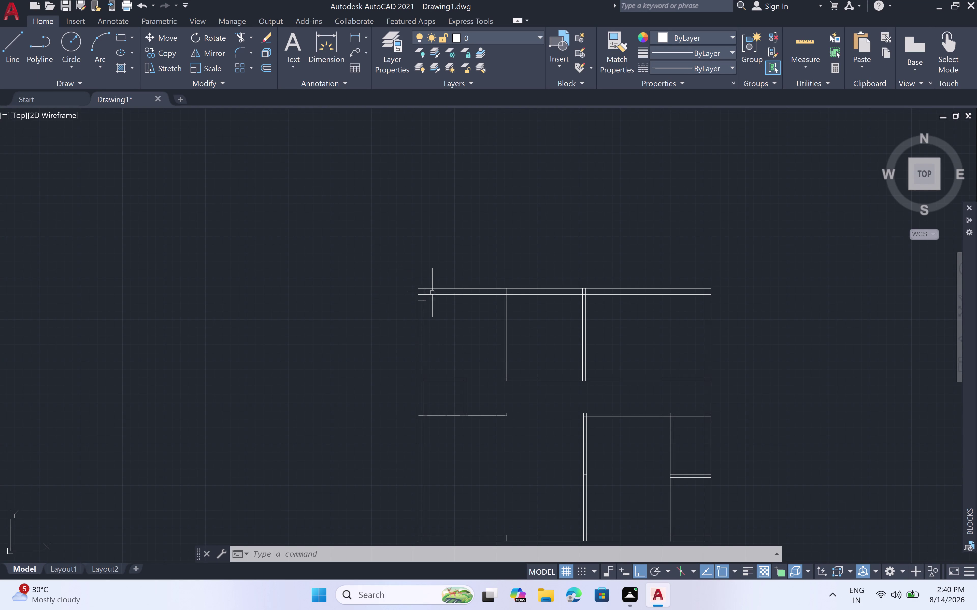
Undo the previous view change and the stray line.
scroll(up, 3)
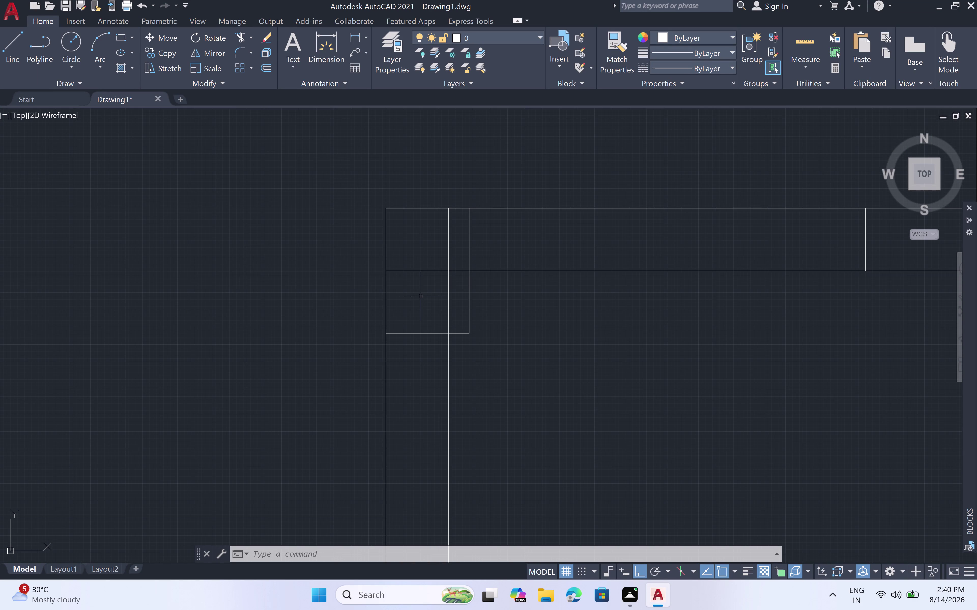
scroll(up, 3)
scroll(down, 3)
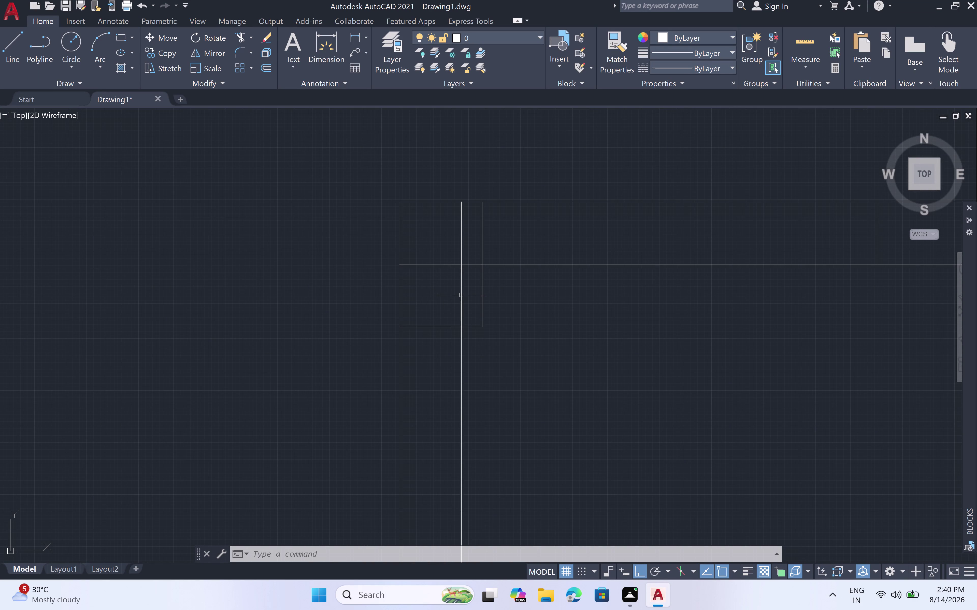
key(ctrl+z)
key(ctrl+z)
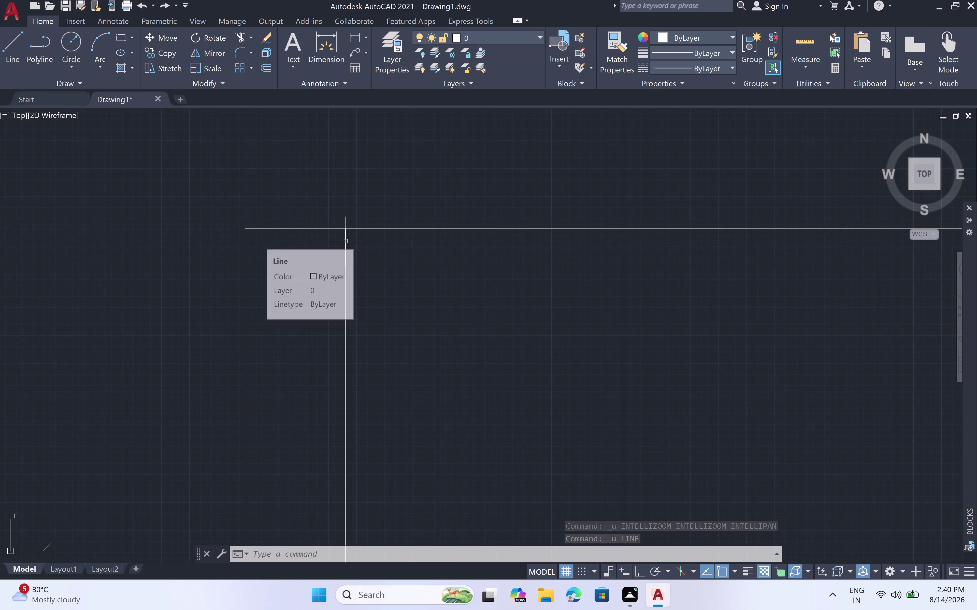
Draw a 12" line down from the top wall, closing the column square at the outer wall.
key(l)
key(space)
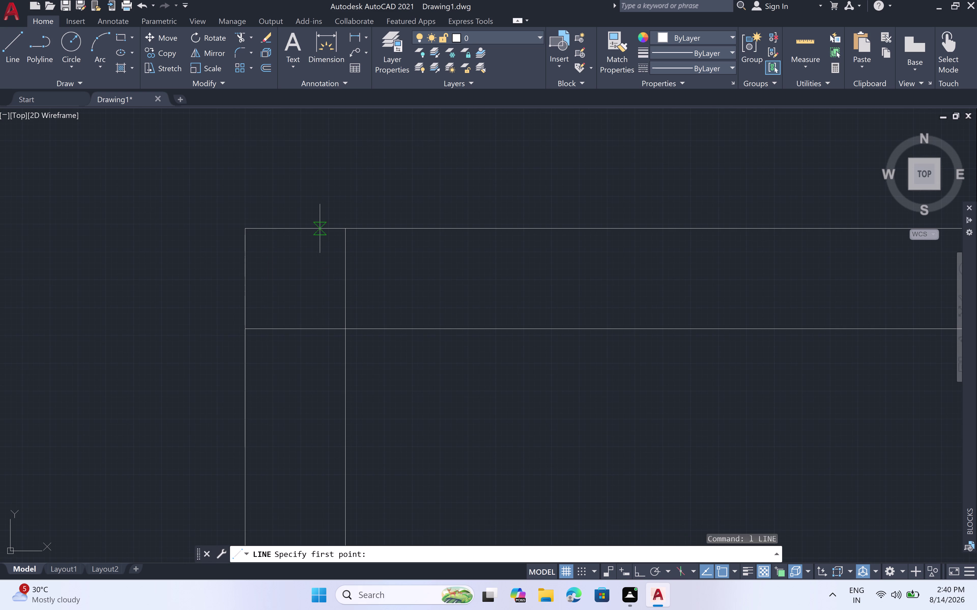
click(348, 229)
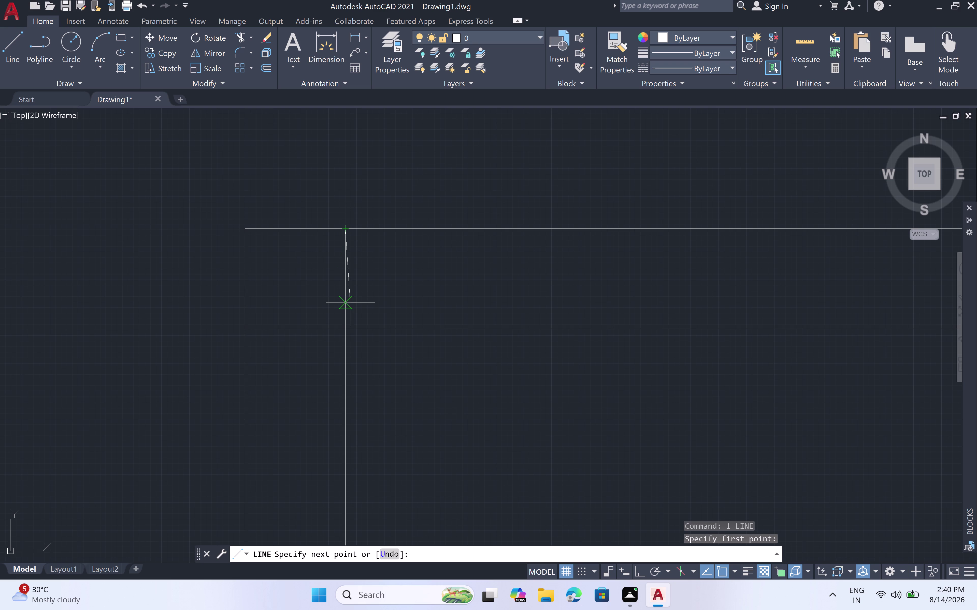
key(1)
key(2)
key(shift+quotedbl)
key(space)
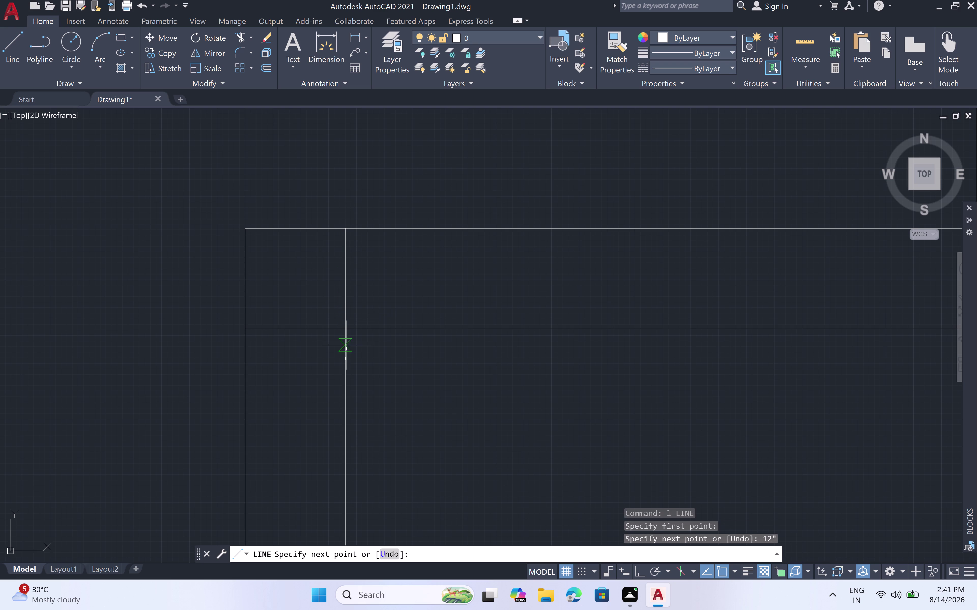
click(246, 363)
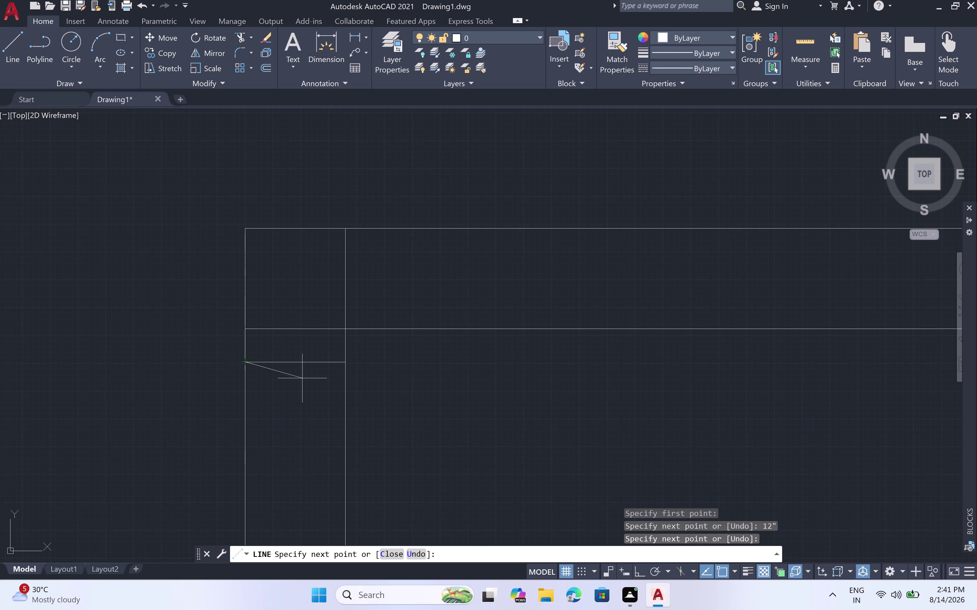
key(F8)
key(Escape)
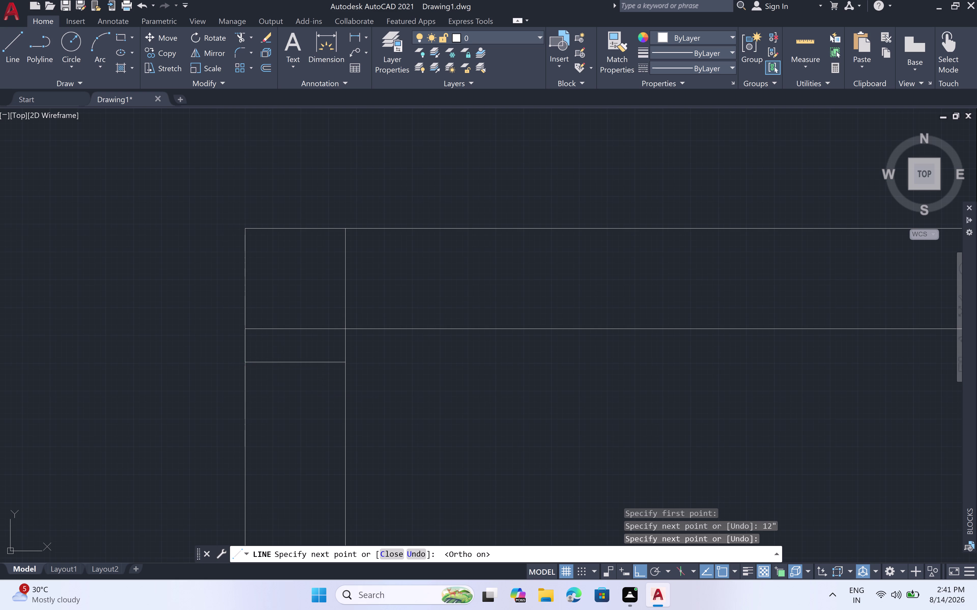
Try trimming leftover line pieces with TR, then cancel the trim.
text(tr)
key(space)
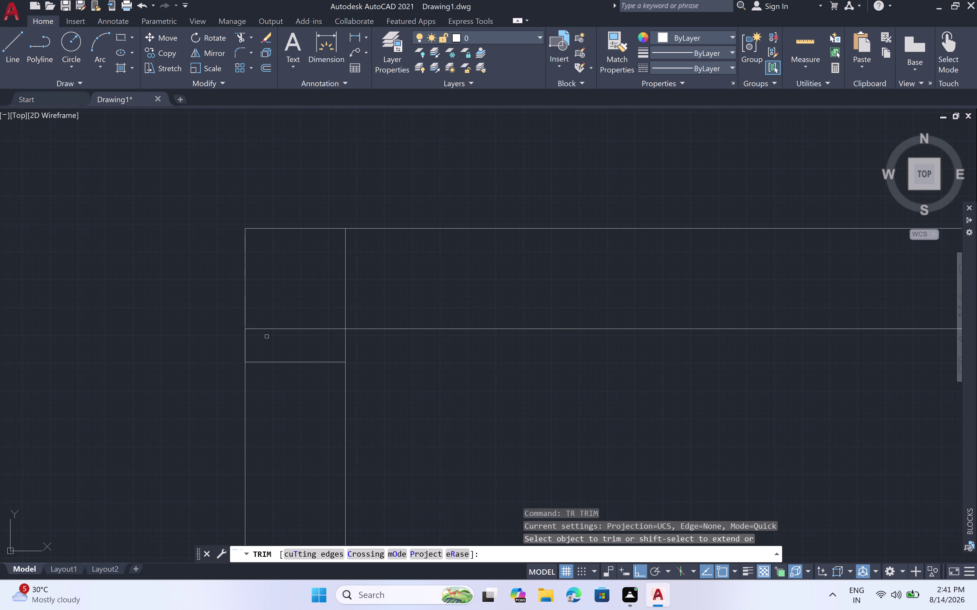
click(272, 330)
scroll(down, 3)
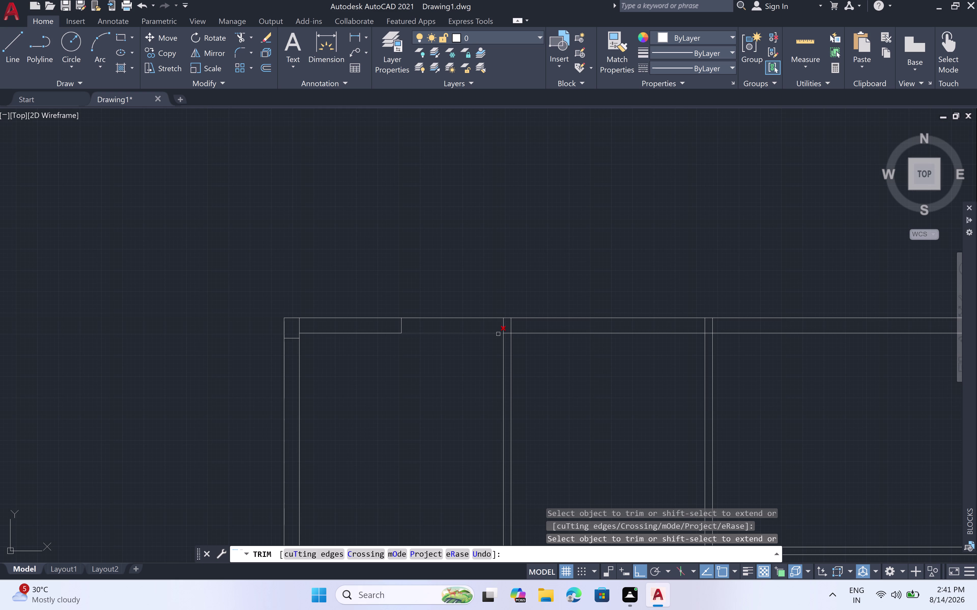
scroll(up, 3)
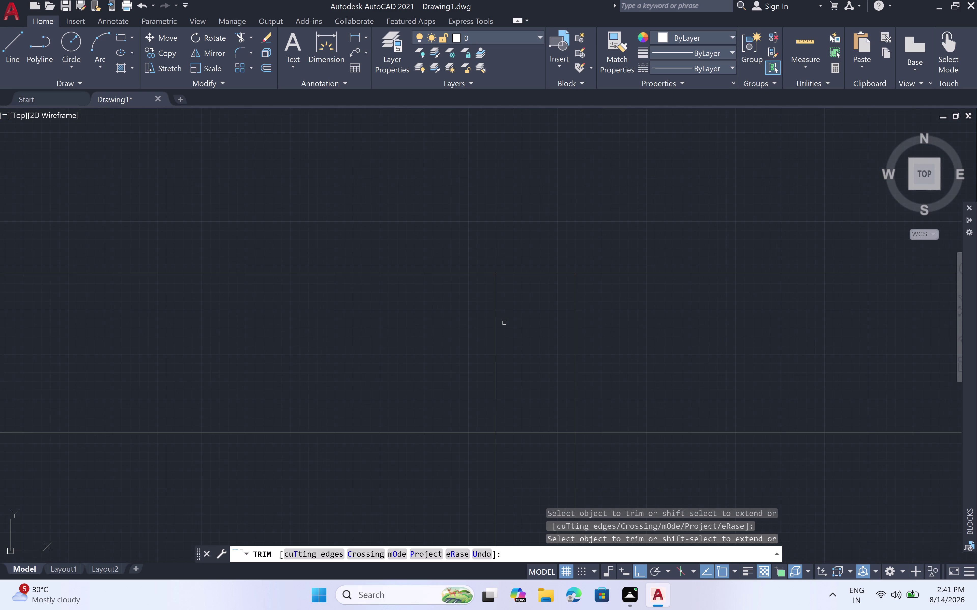
key(Escape)
key(l)
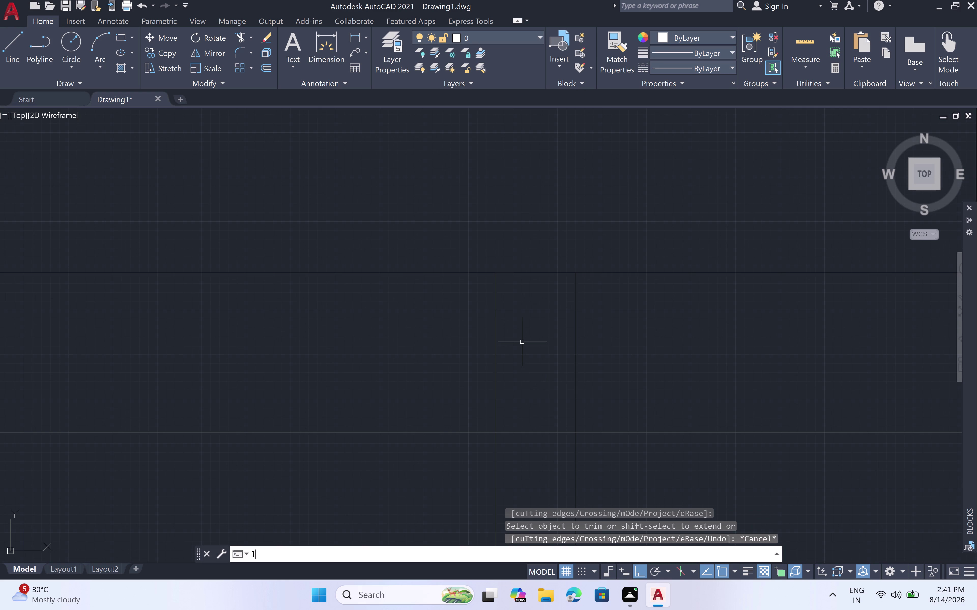
key(space)
Outline a column from the top wall with 9" and 12" segments, closing at the wall line.
click(491, 269)
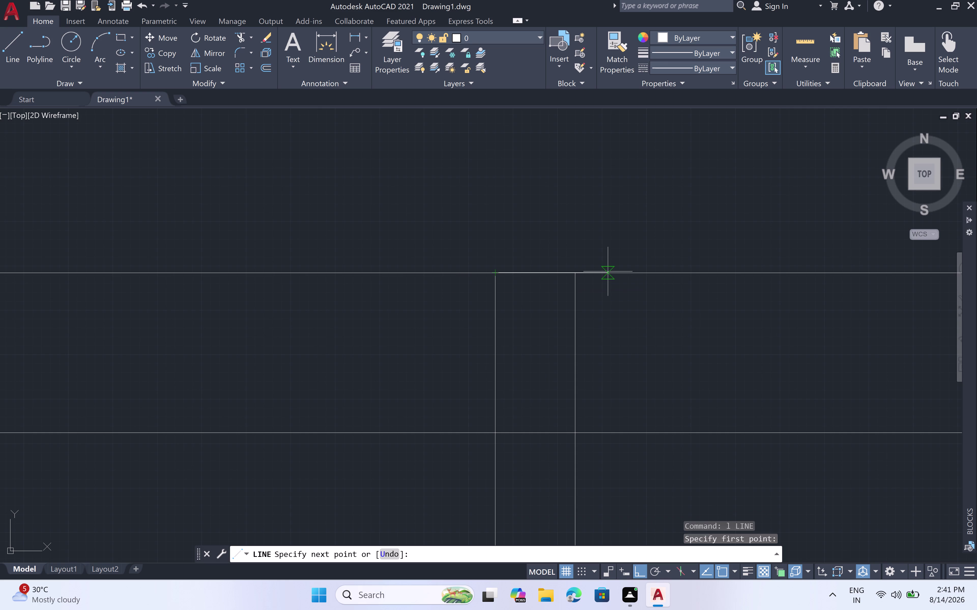
key(9)
text(")
key(space)
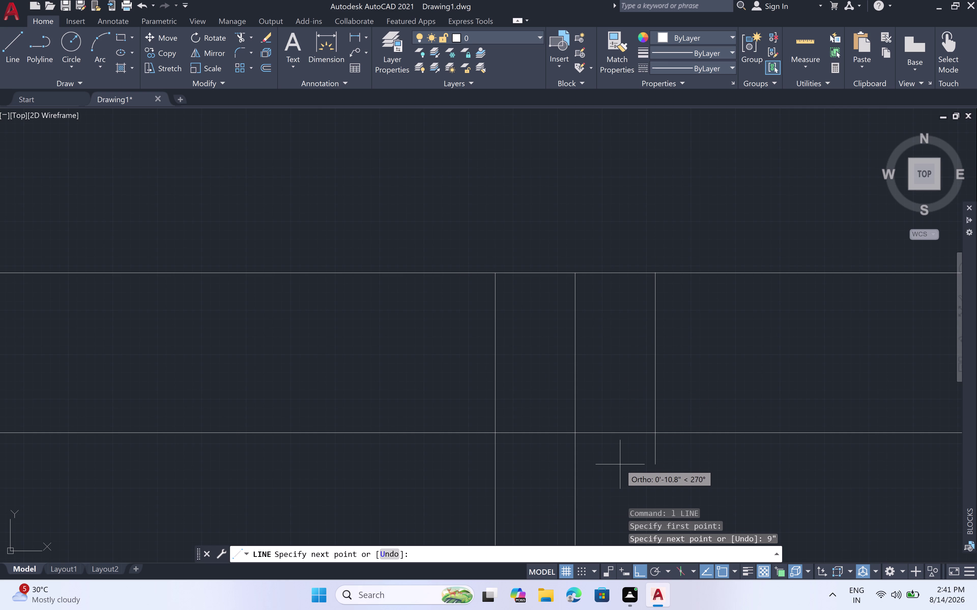
scroll(down, 3)
middle_drag(619, 467, 615, 363)
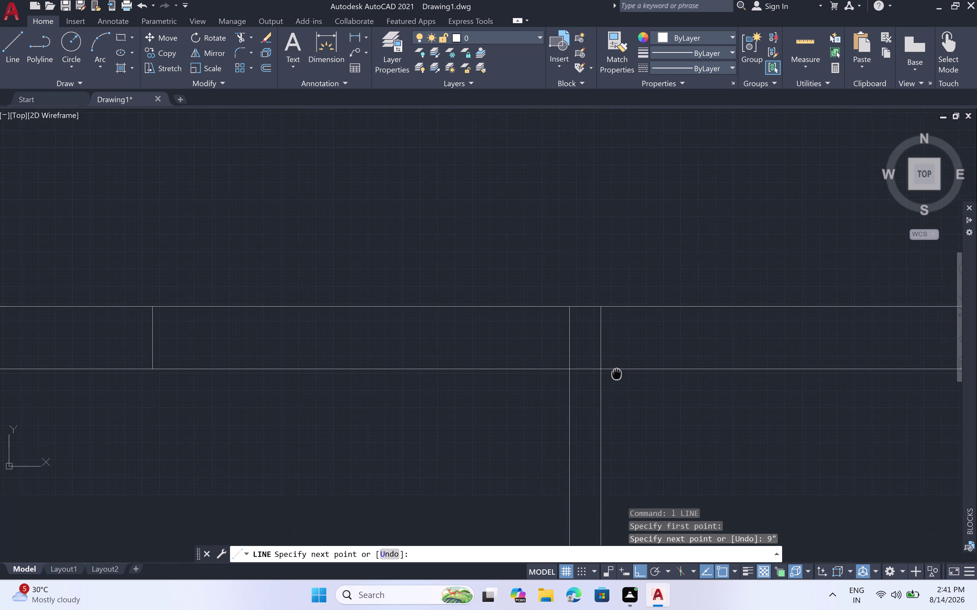
middle_drag(616, 363, 615, 361)
text(12)
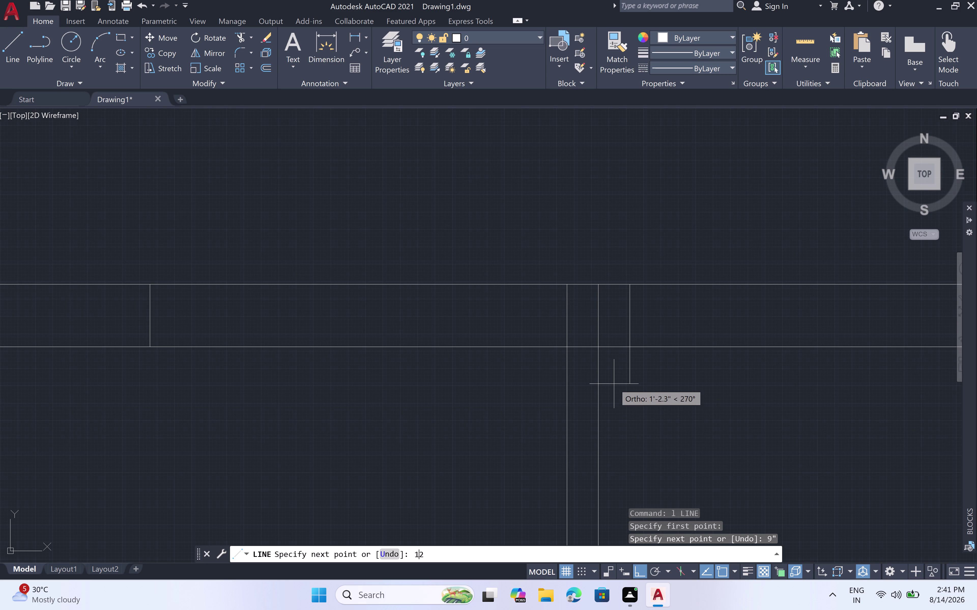
text(")
key(space)
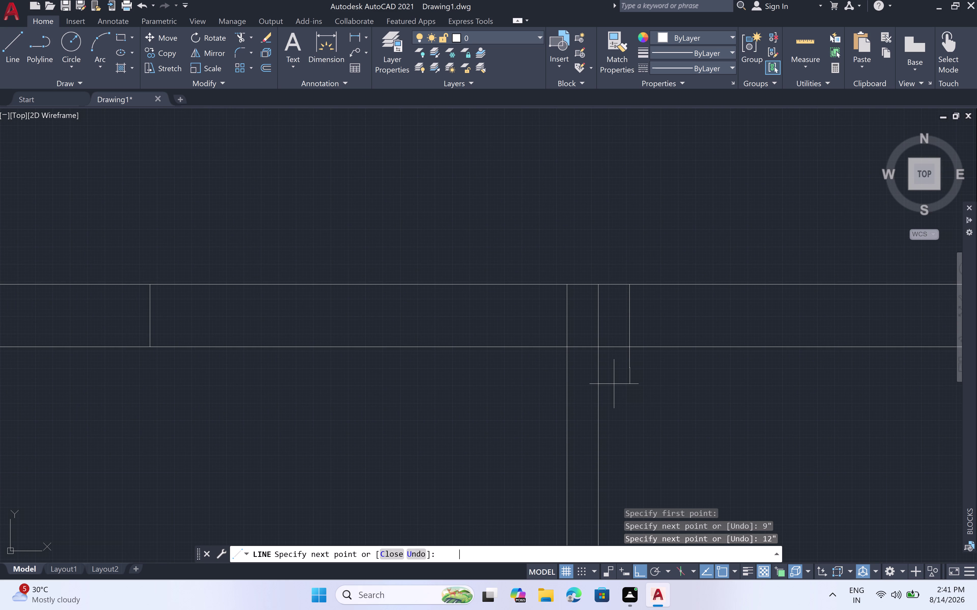
click(567, 367)
key(Escape)
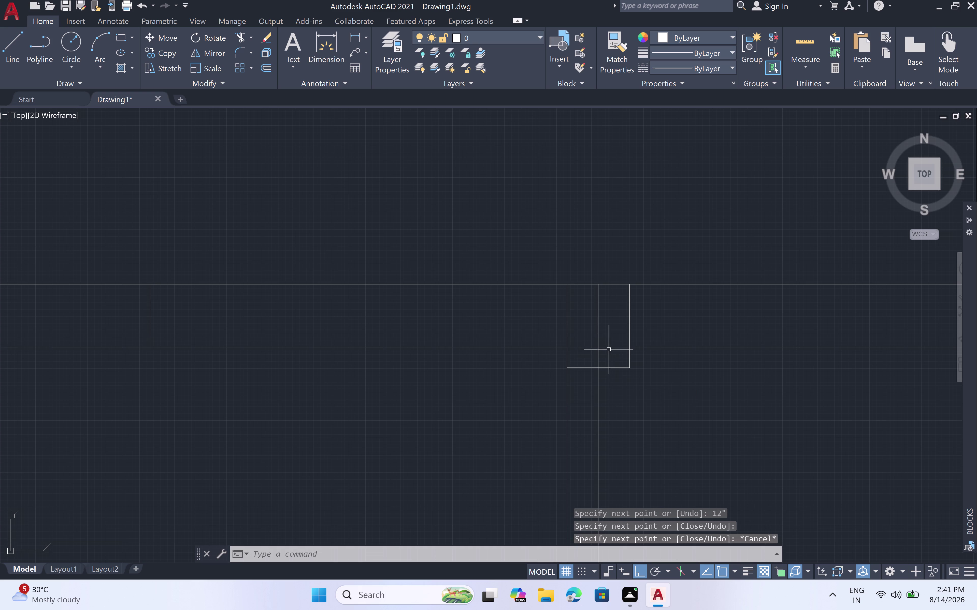
Outline the next 12" column square at the following wall corner along the top wall.
scroll(down, 3)
middle_drag(677, 394, 582, 392)
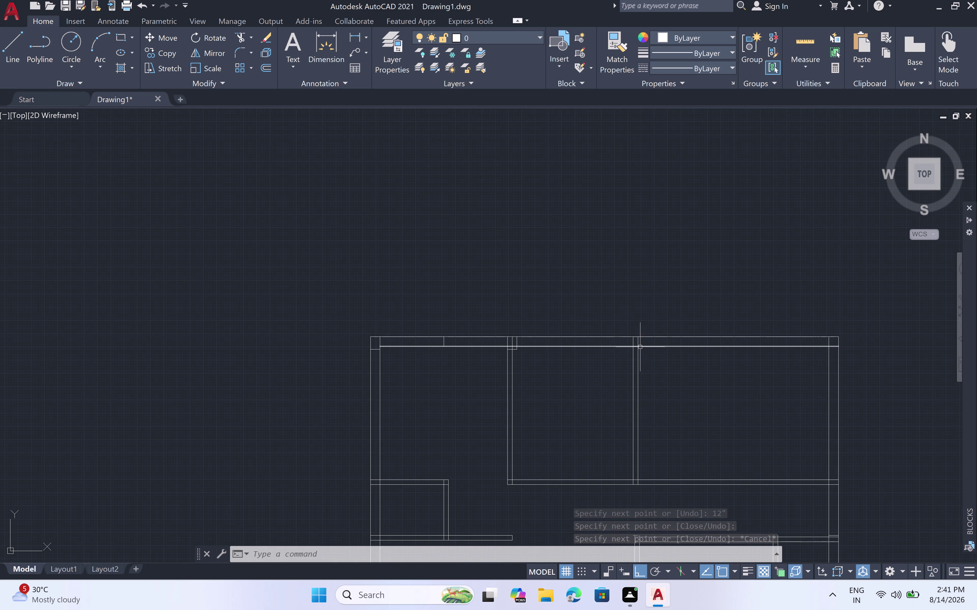
scroll(up, 3)
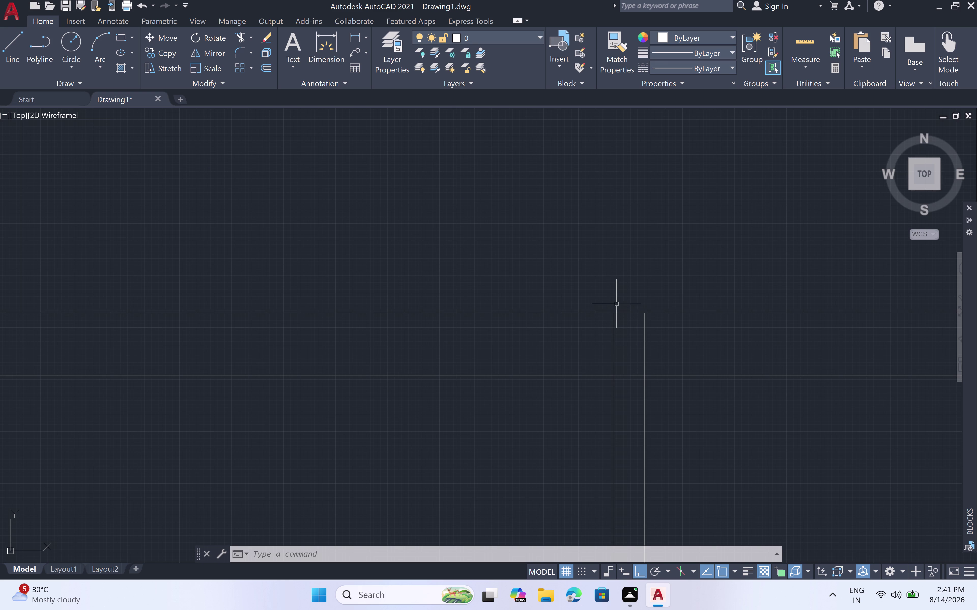
text(l)
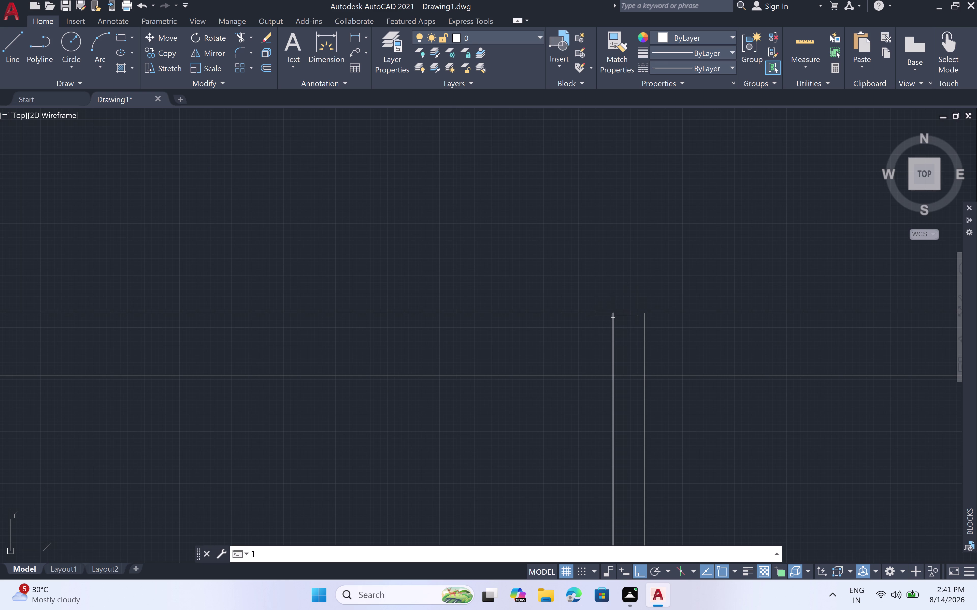
key(space)
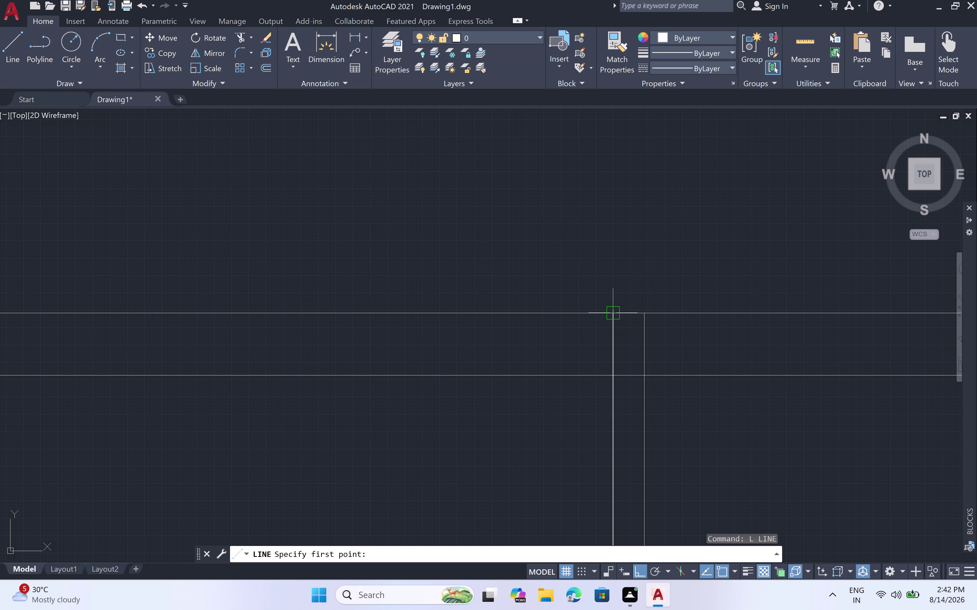
click(612, 314)
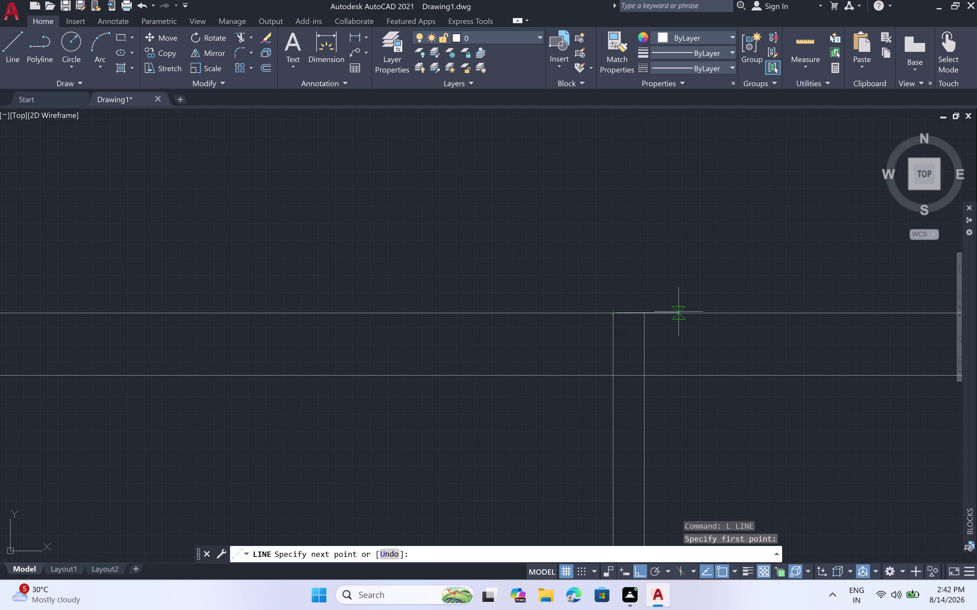
key(9)
key(shift+quotedbl)
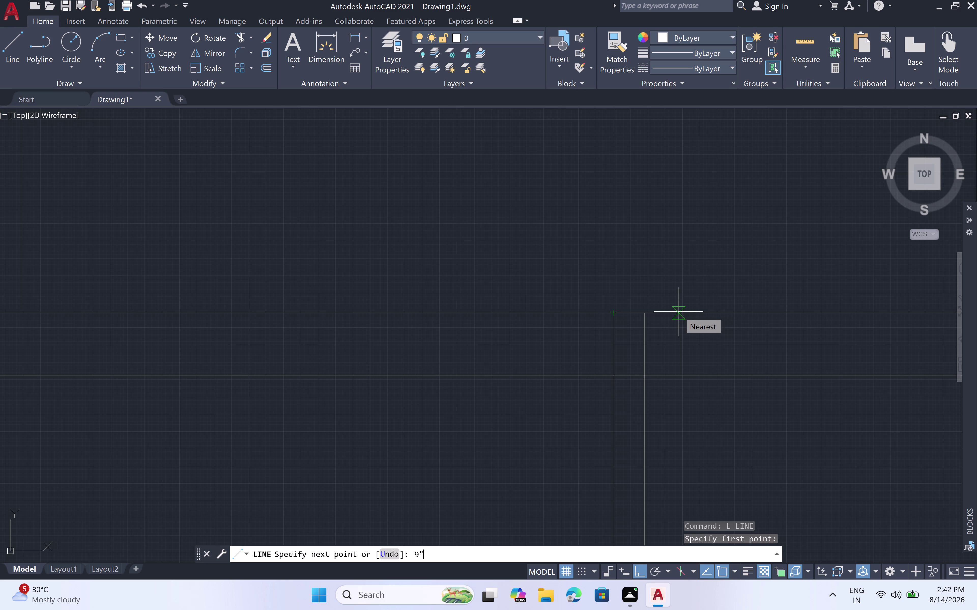
key(BackSpace)
key(BackSpace)
text(12)
text(")
key(space)
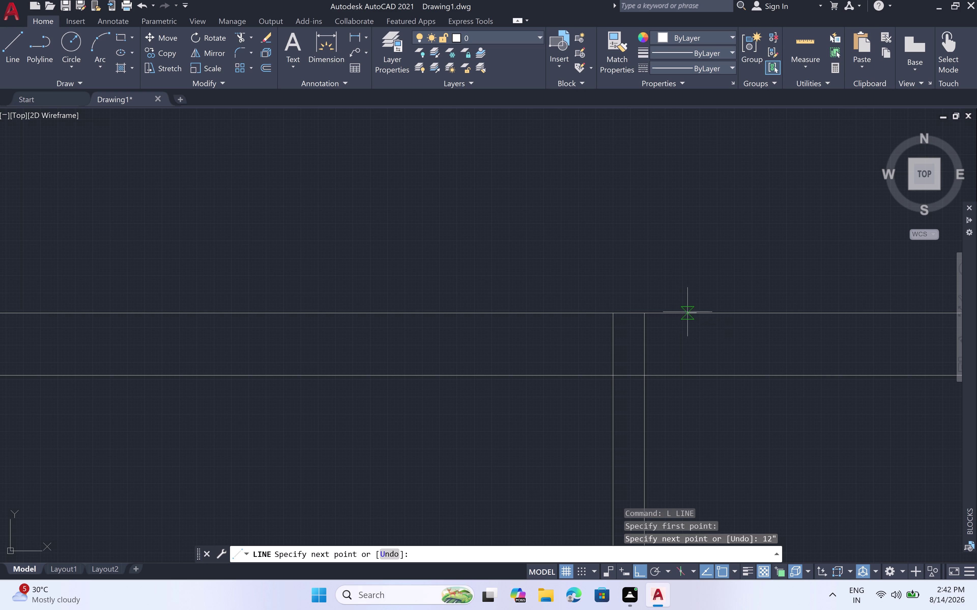
click(698, 375)
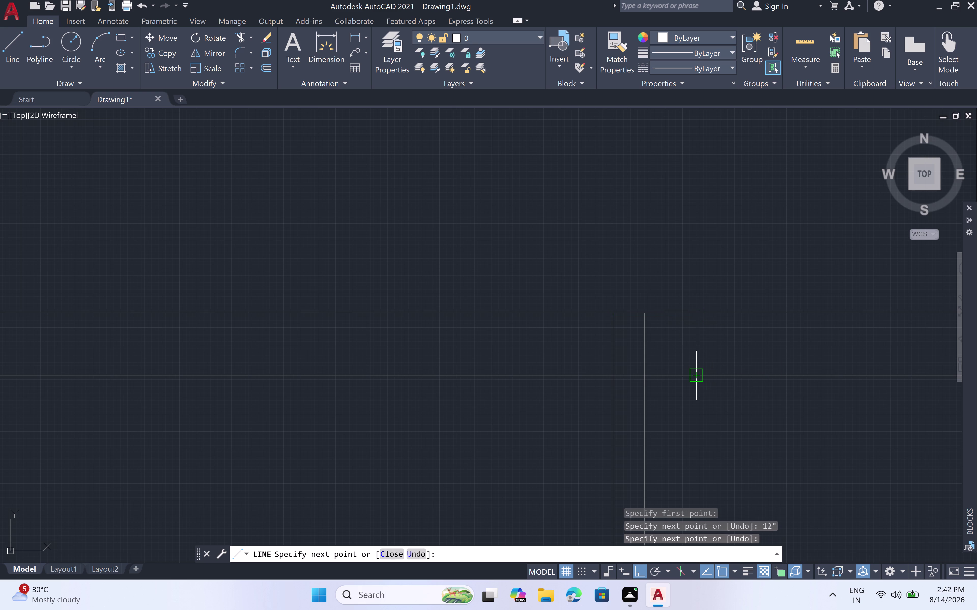
click(611, 375)
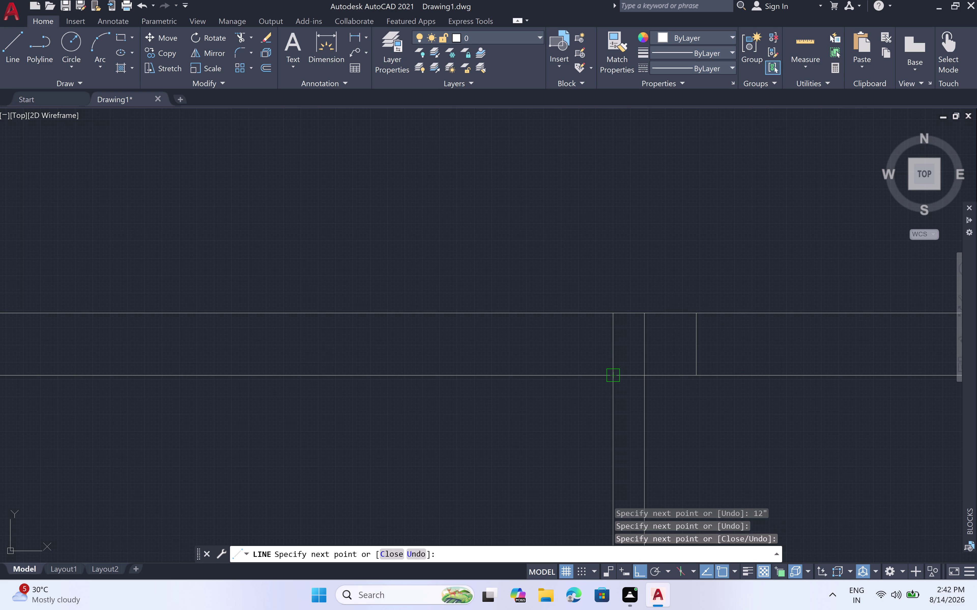
key(Escape)
scroll(down, 3)
middle_drag(774, 424, 418, 394)
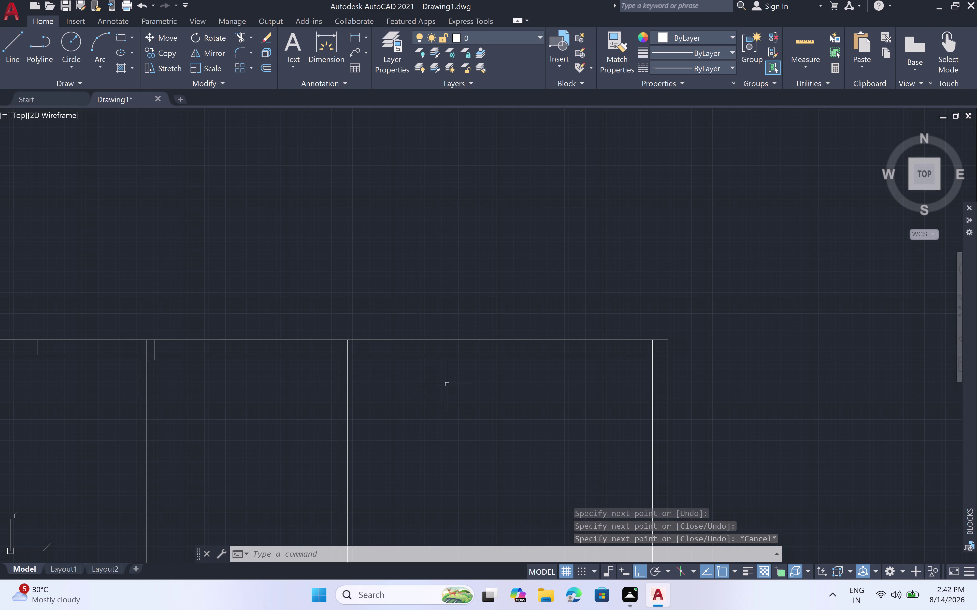
scroll(up, 3)
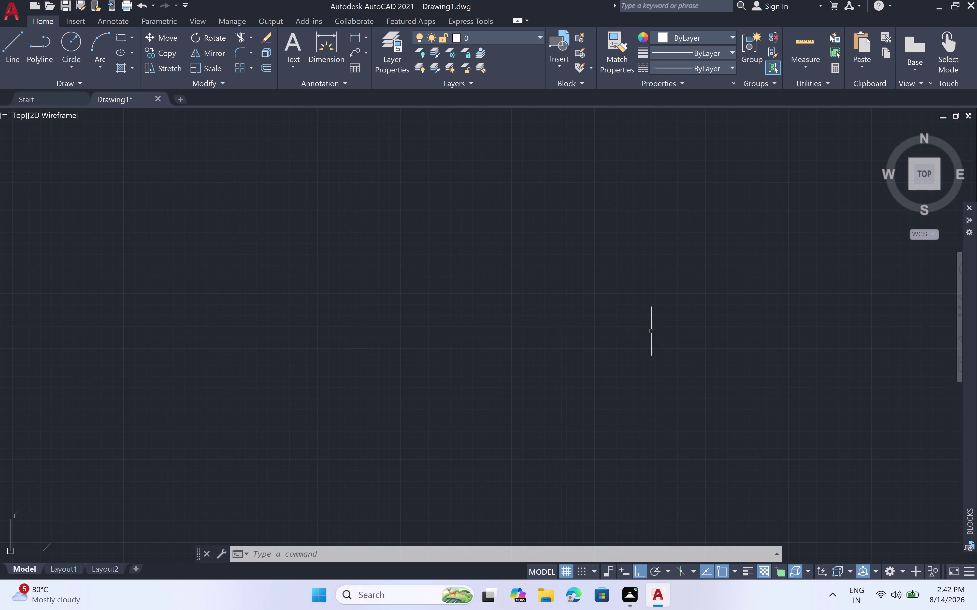
Draw a 12" cross line from the first wall corner to the inner wall.
key(l)
key(space)
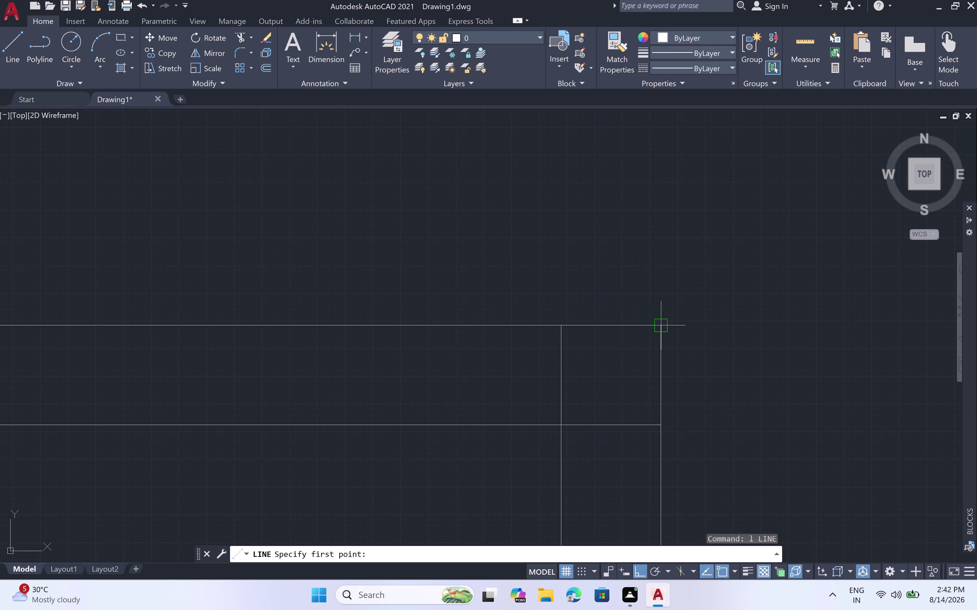
click(662, 327)
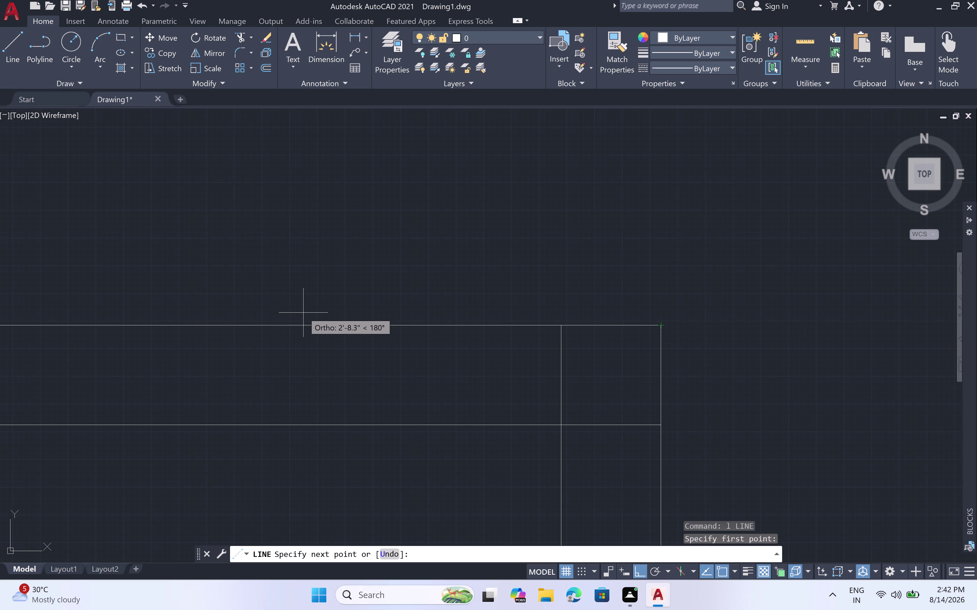
text(12)
key(shift+quotedbl)
key(space)
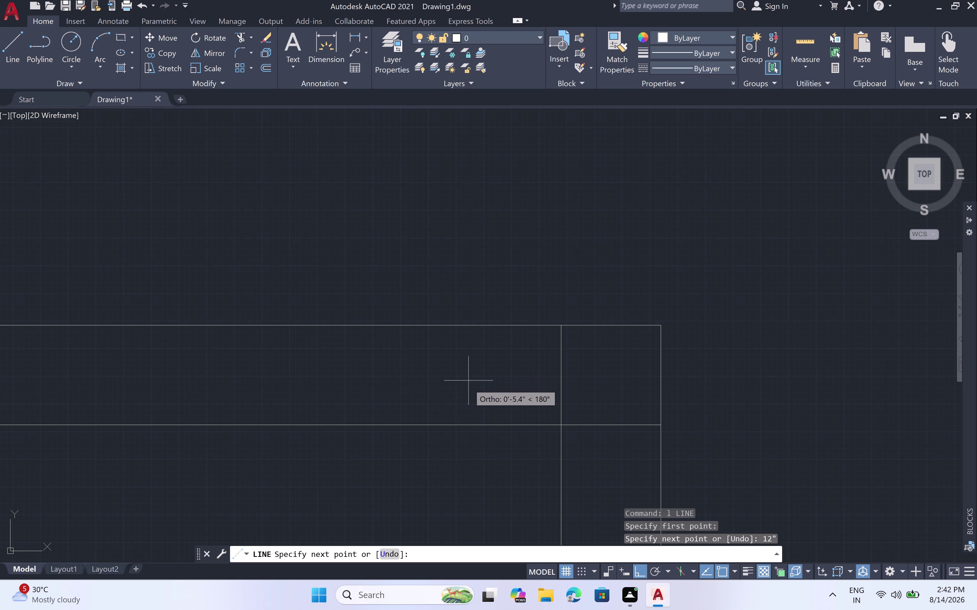
click(524, 430)
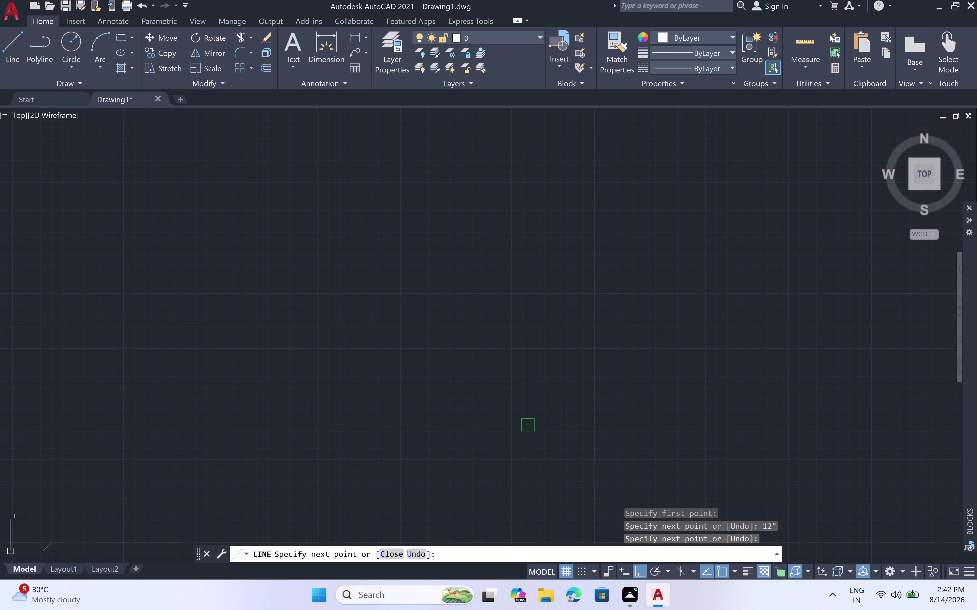
key(Escape)
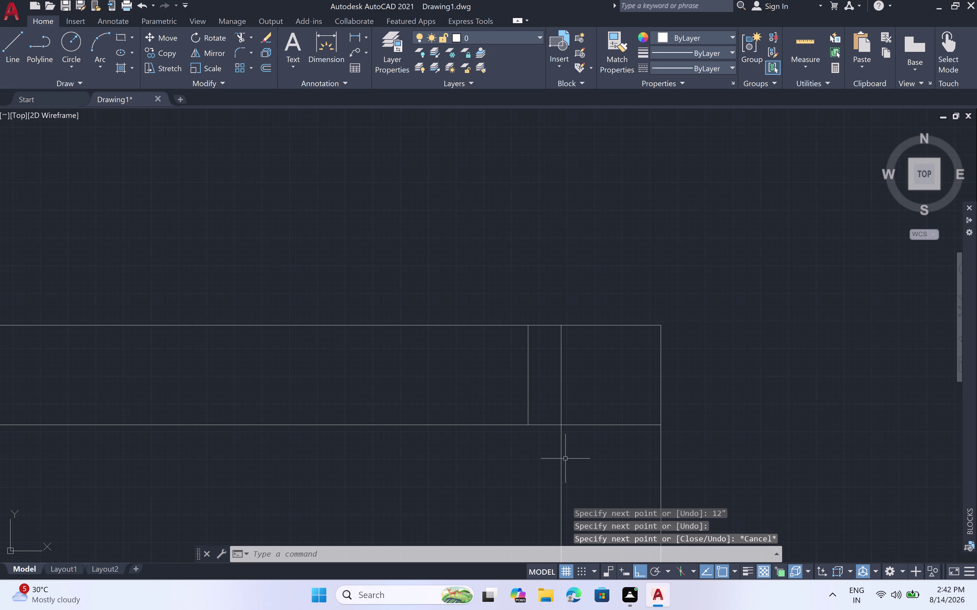
Add a second 12" cross line between the walls at the next junction.
scroll(down, 3)
middle_drag(544, 473, 458, 109)
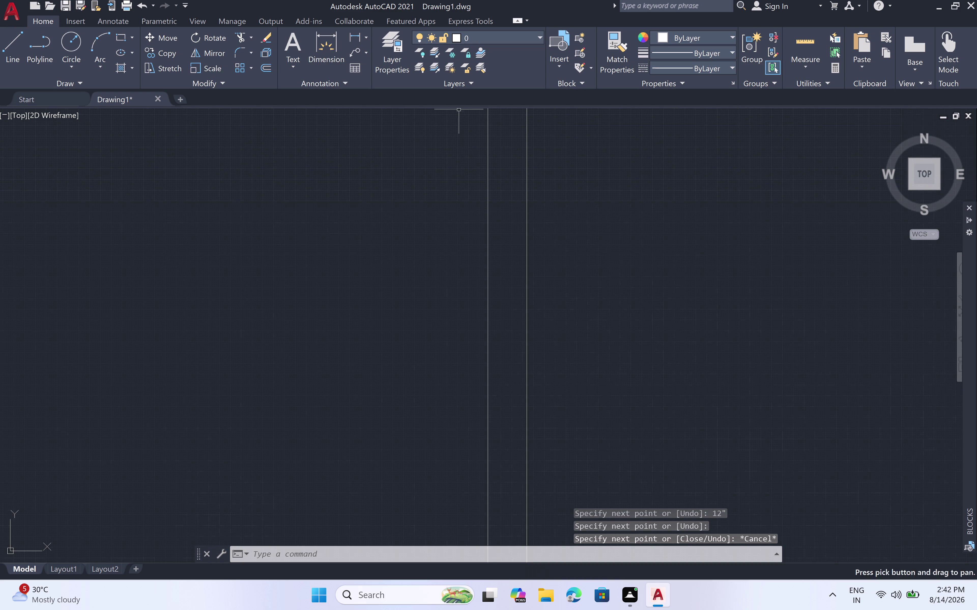
scroll(down, 3)
scroll(up, 3)
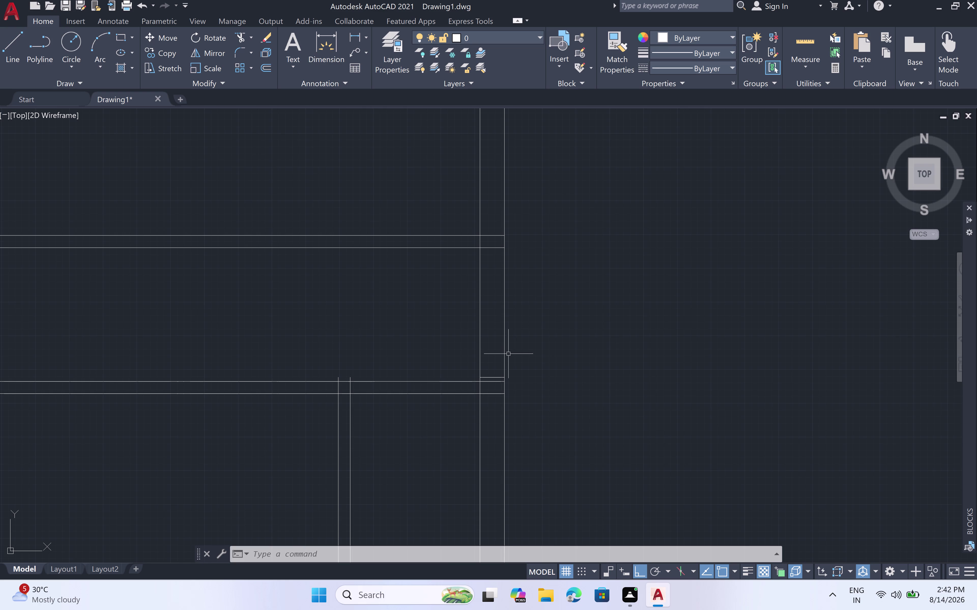
scroll(up, 3)
scroll(up, 3)
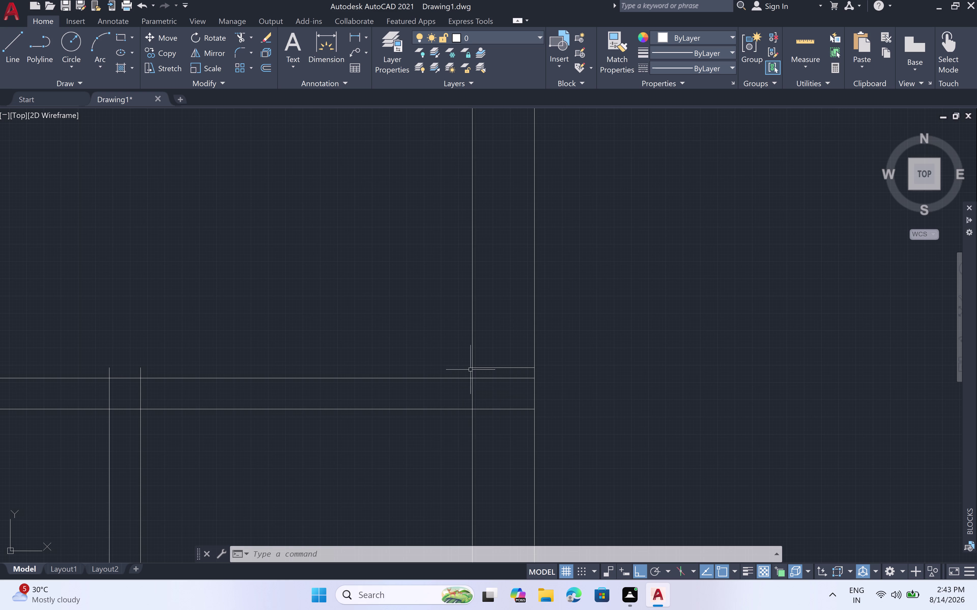
text(l)
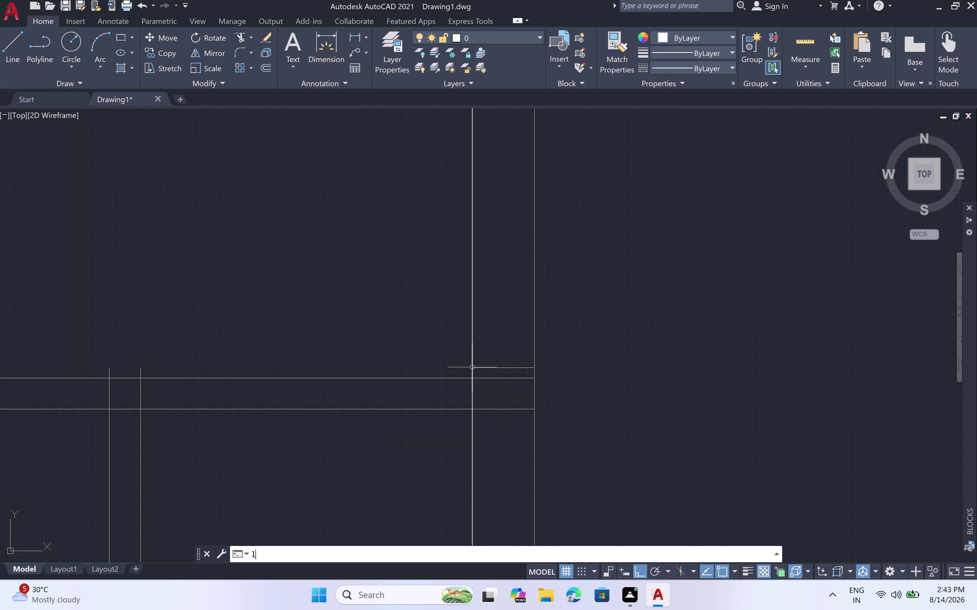
key(space)
click(472, 367)
text(12)
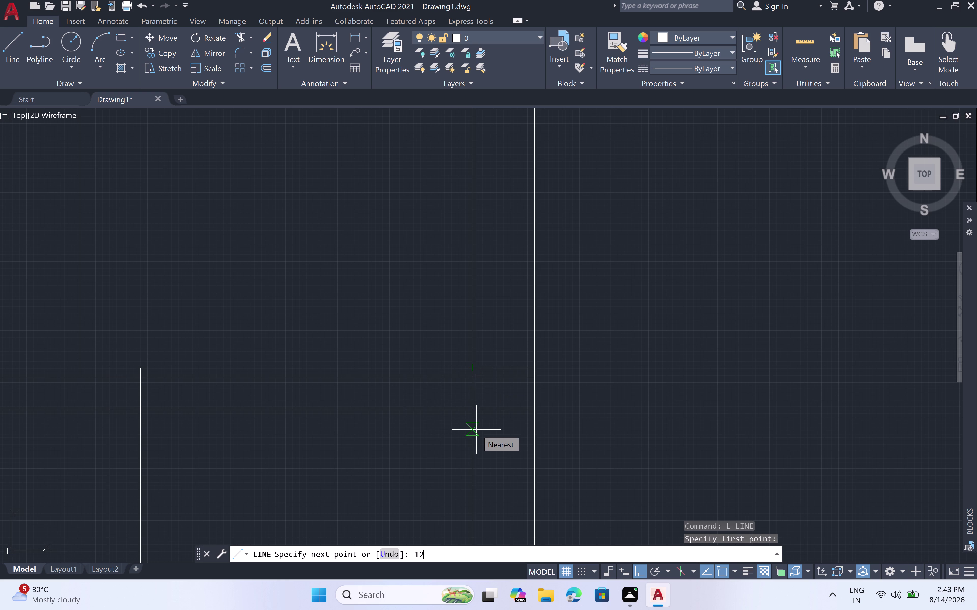
key(shift+quotedbl)
key(space)
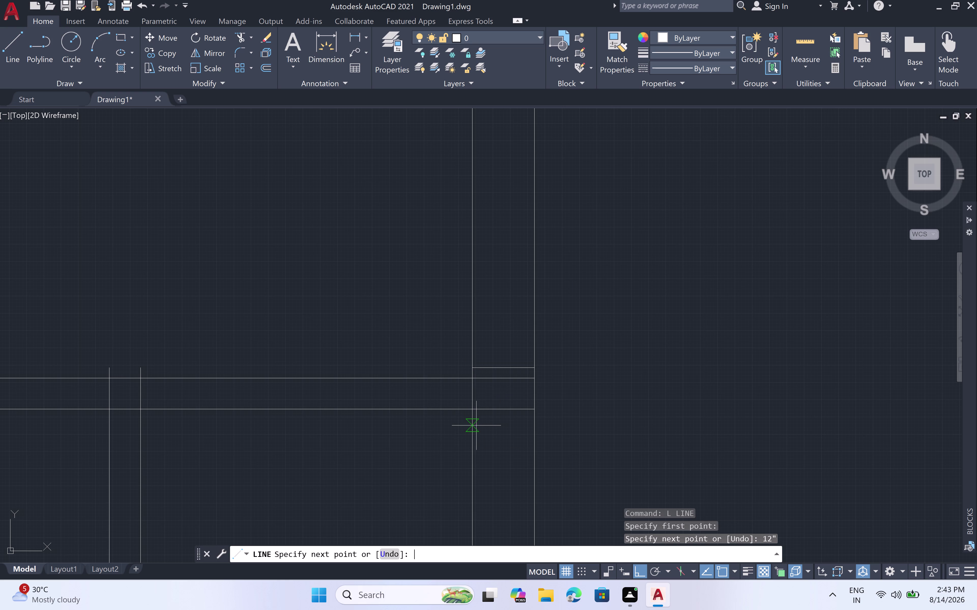
click(529, 453)
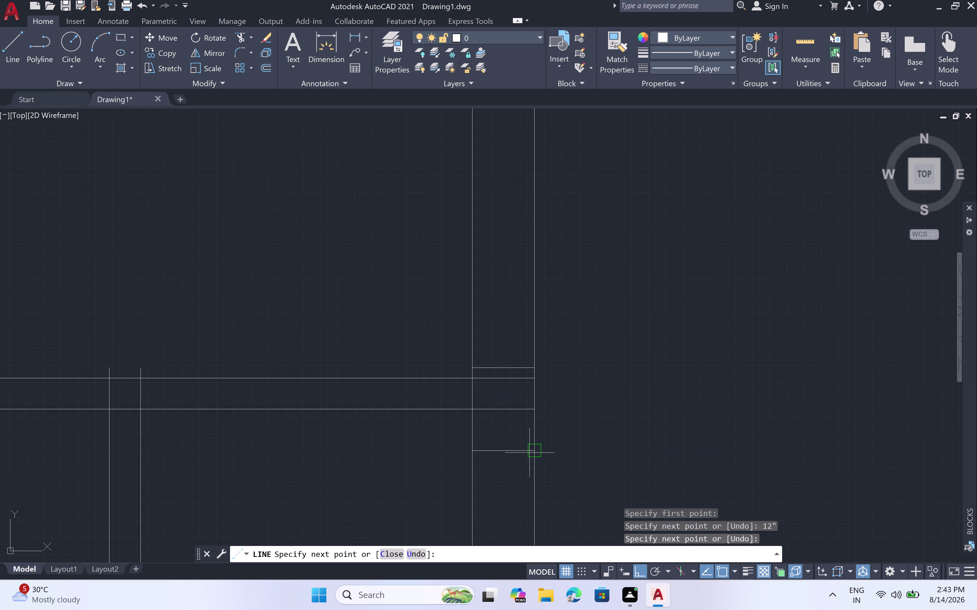
key(Escape)
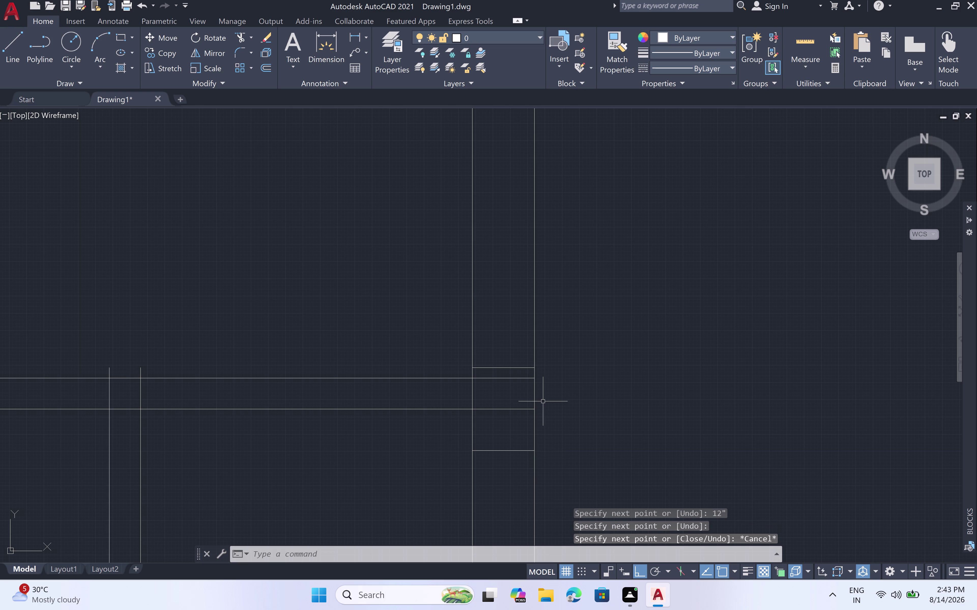
Add a third 12" cross line from the bottom wall corner to the inner wall.
scroll(down, 3)
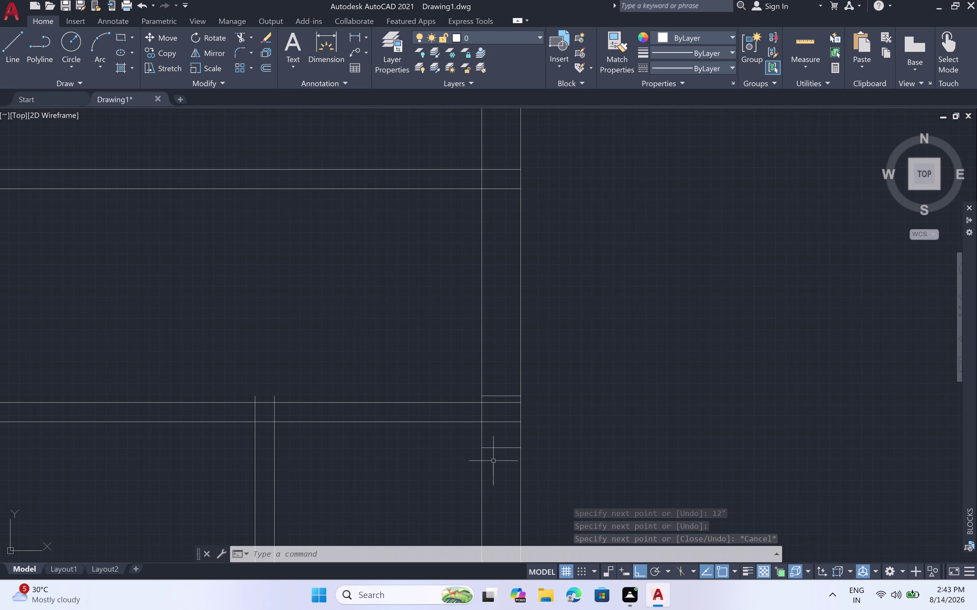
scroll(down, 3)
middle_drag(470, 511, 438, 222)
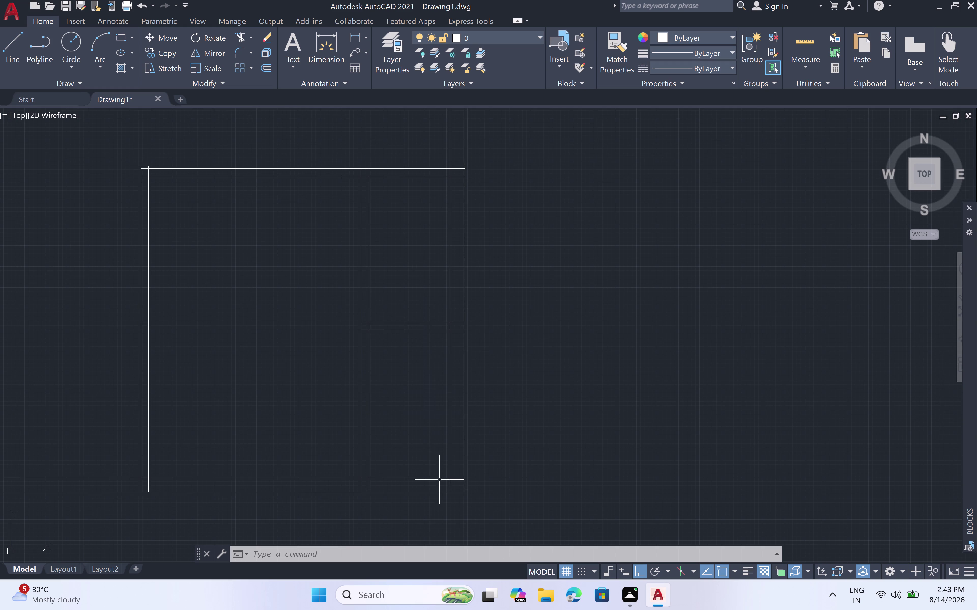
scroll(up, 3)
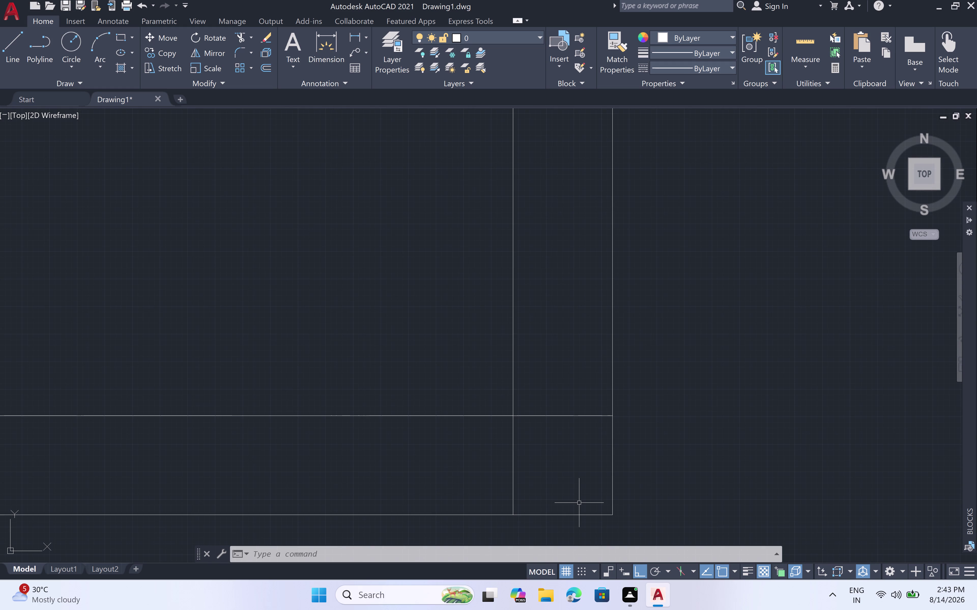
key(l)
key(space)
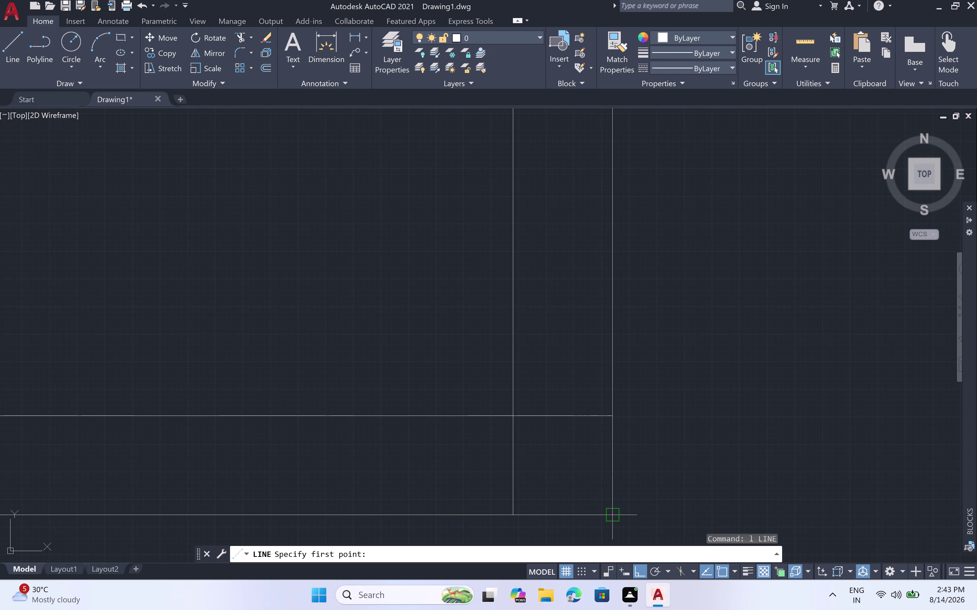
click(612, 516)
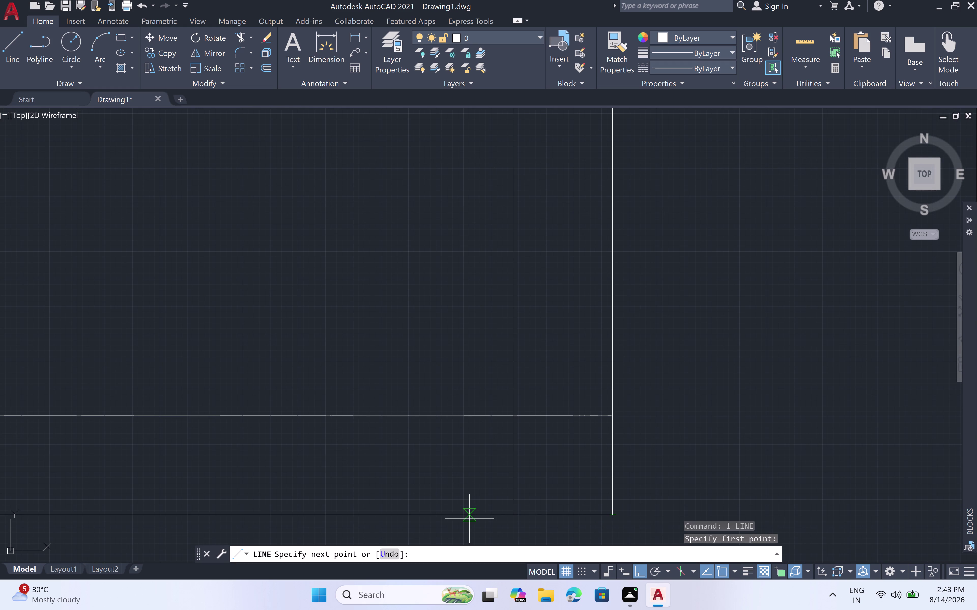
text(12)
key(shift+quotedbl)
key(space)
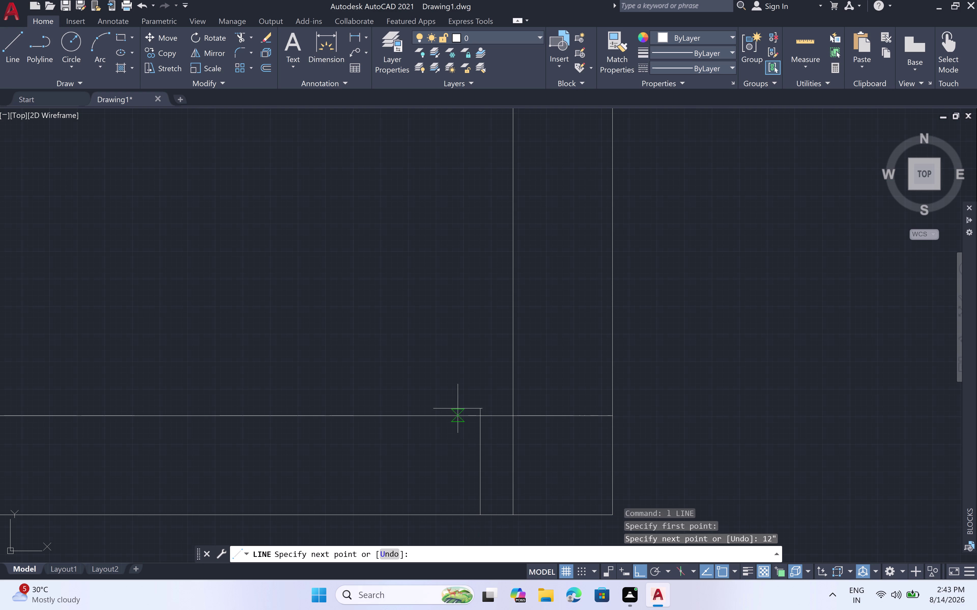
click(479, 420)
scroll(down, 3)
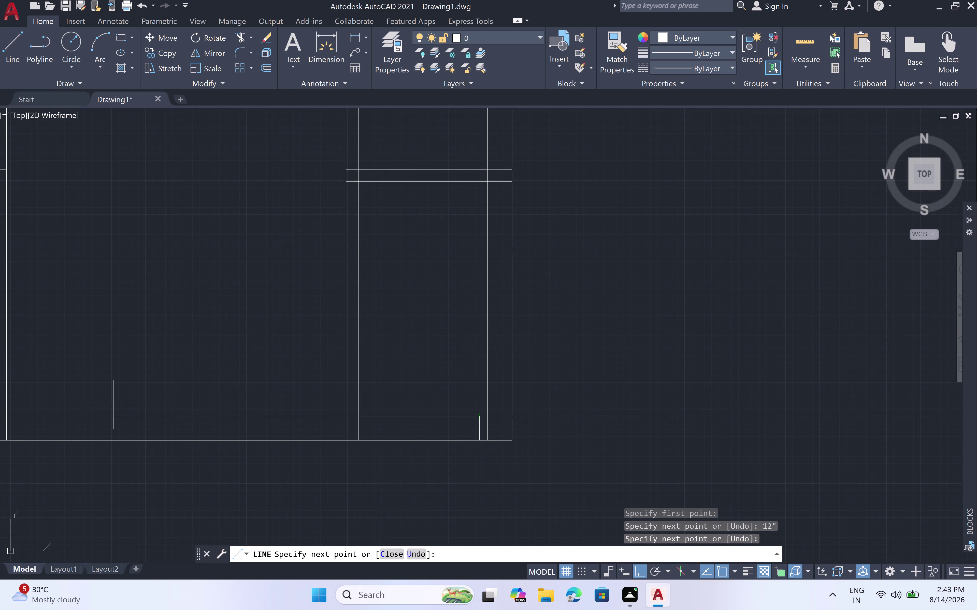
key(Escape)
scroll(down, 3)
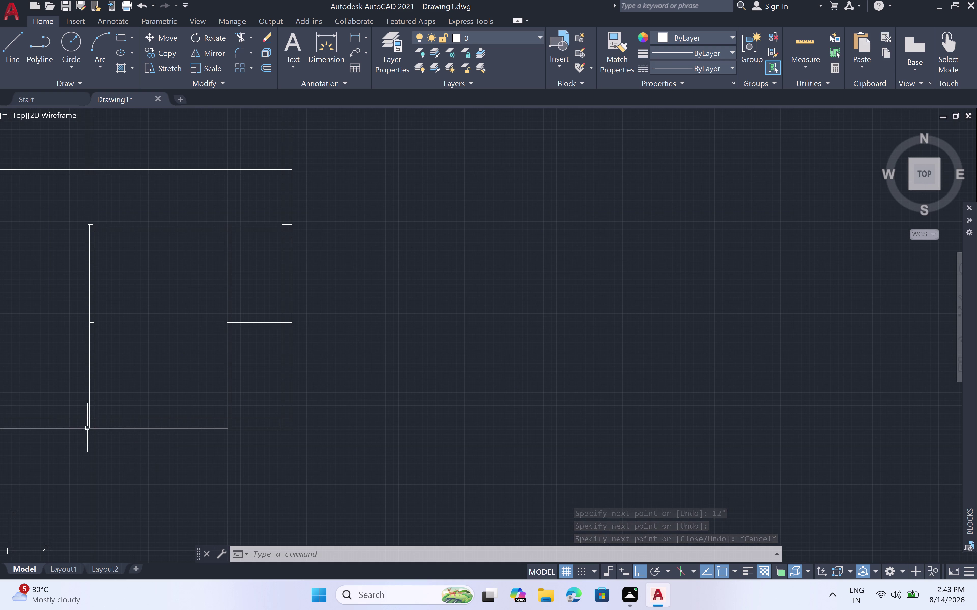
scroll(up, 3)
scroll(up, 3)
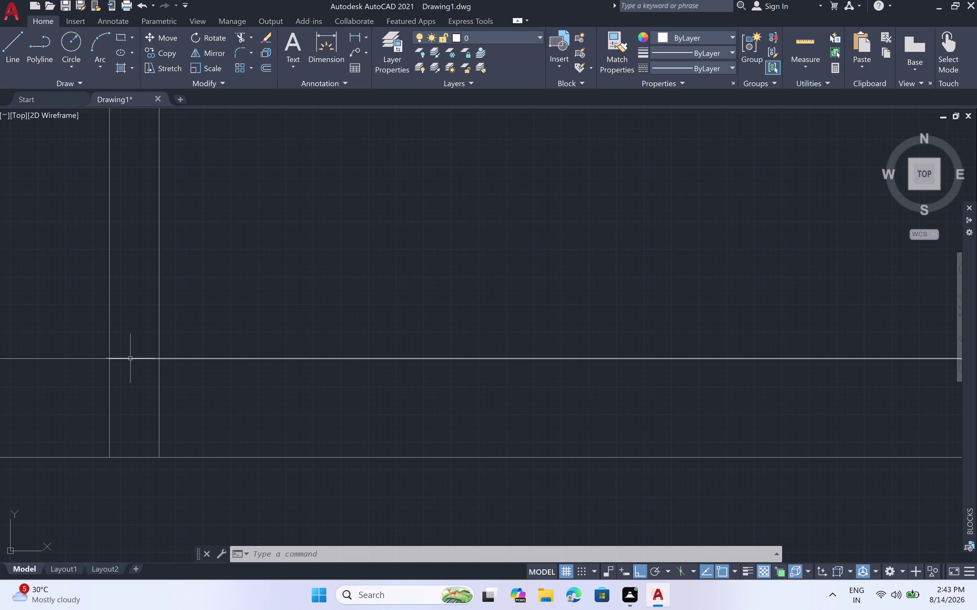
Restart the LINE command after two cancelled attempts at the wall intersection.
text(l)
key(space)
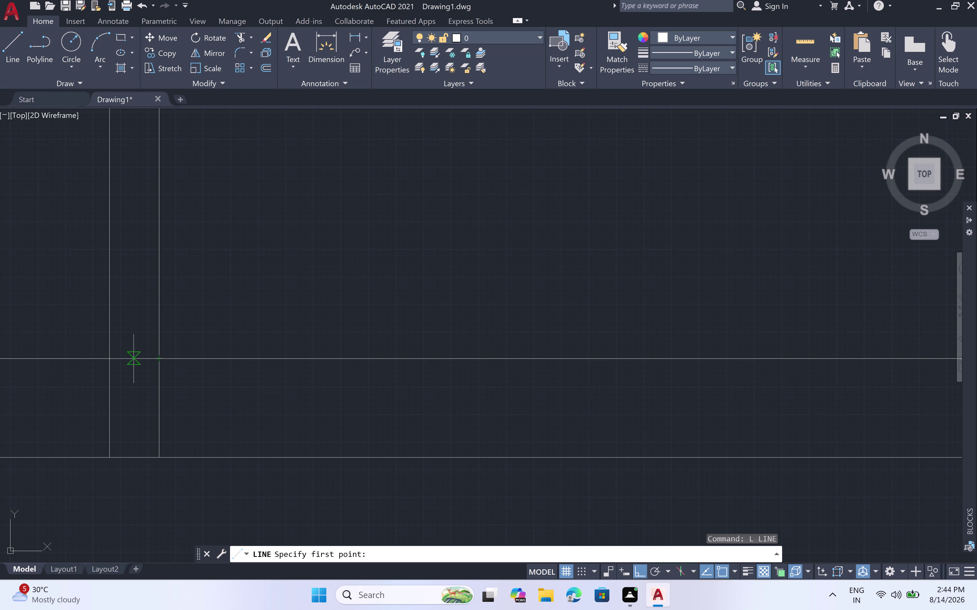
scroll(up, 3)
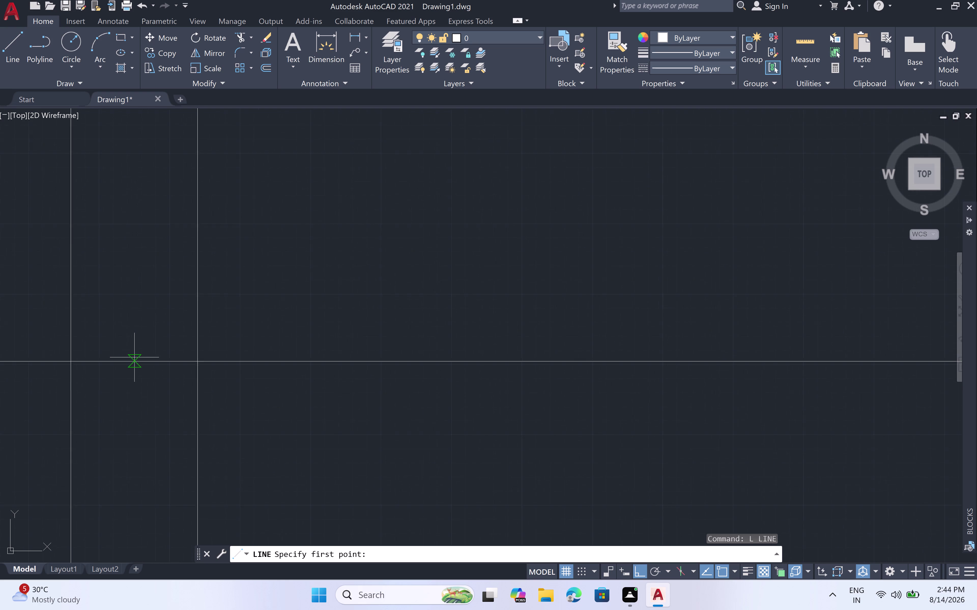
key(Escape)
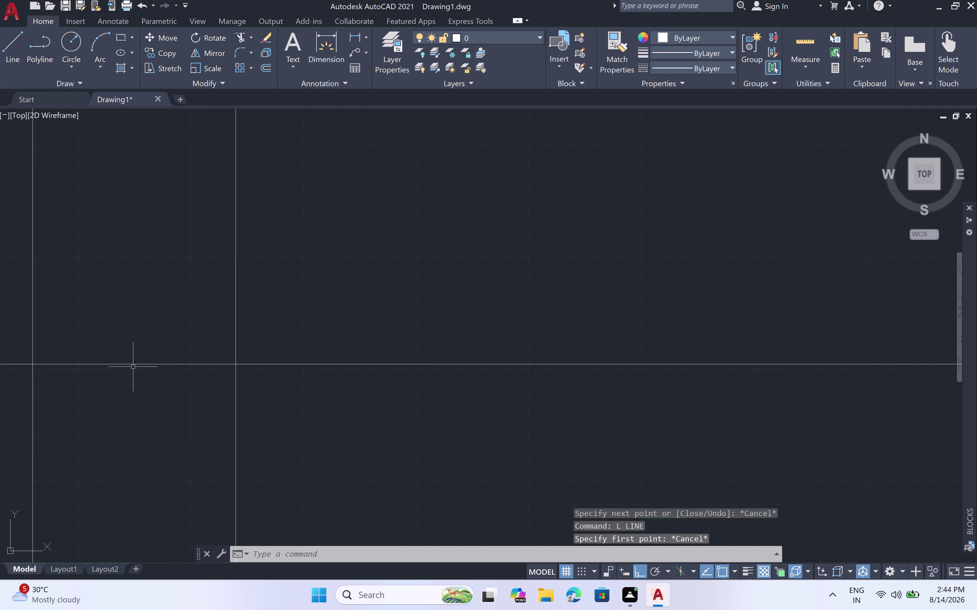
key(l)
key(space)
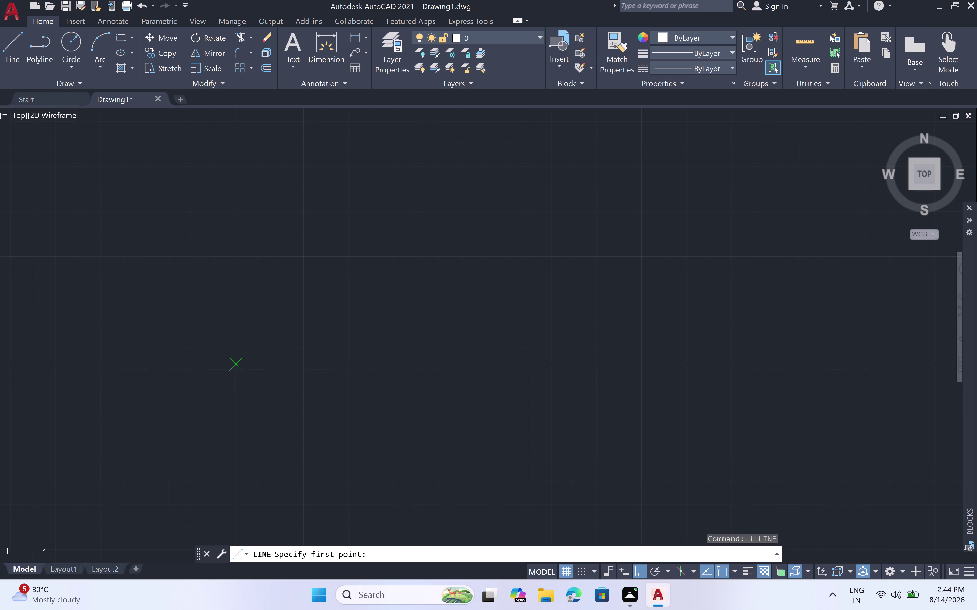
click(231, 362)
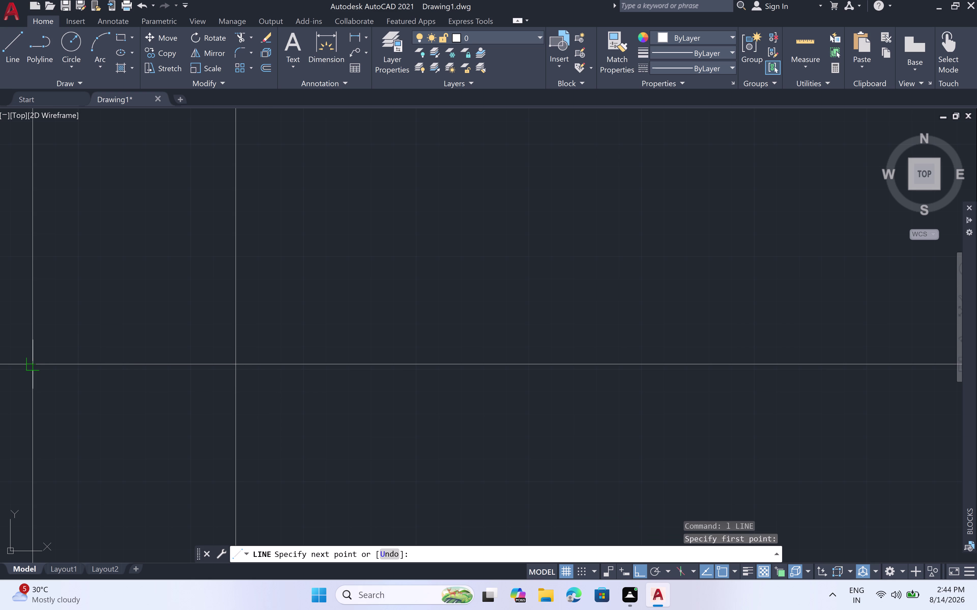
click(37, 362)
key(Escape)
key(l)
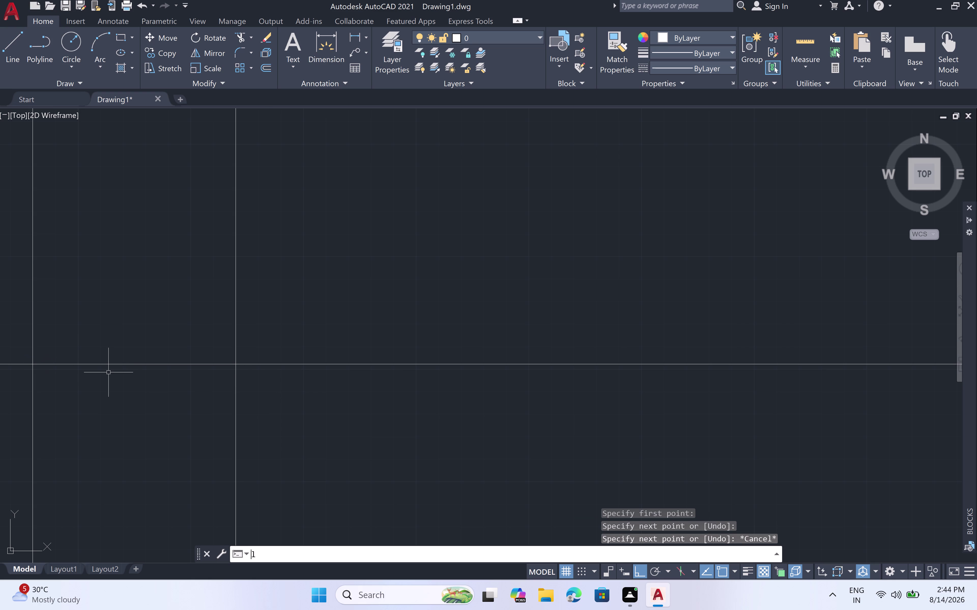
key(space)
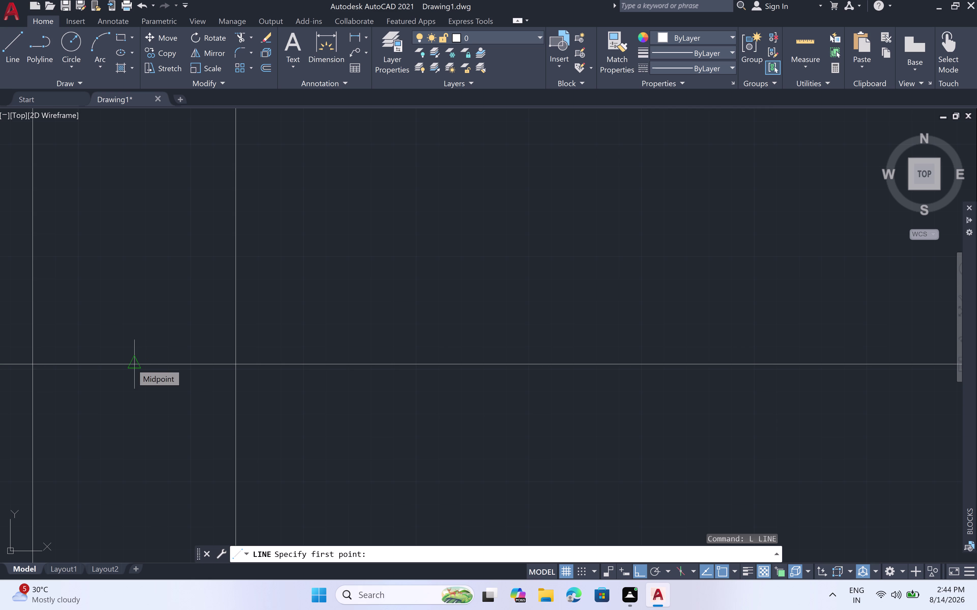
Draw detail line segments of 6" and 12" from the bottom wall midpoint.
click(132, 364)
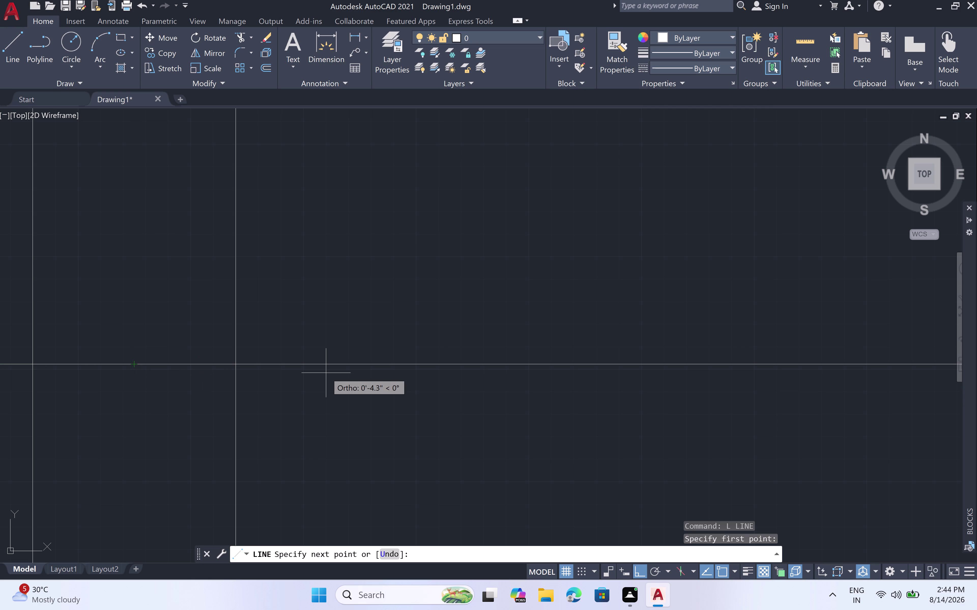
key(6)
text(")
key(space)
scroll(down, 3)
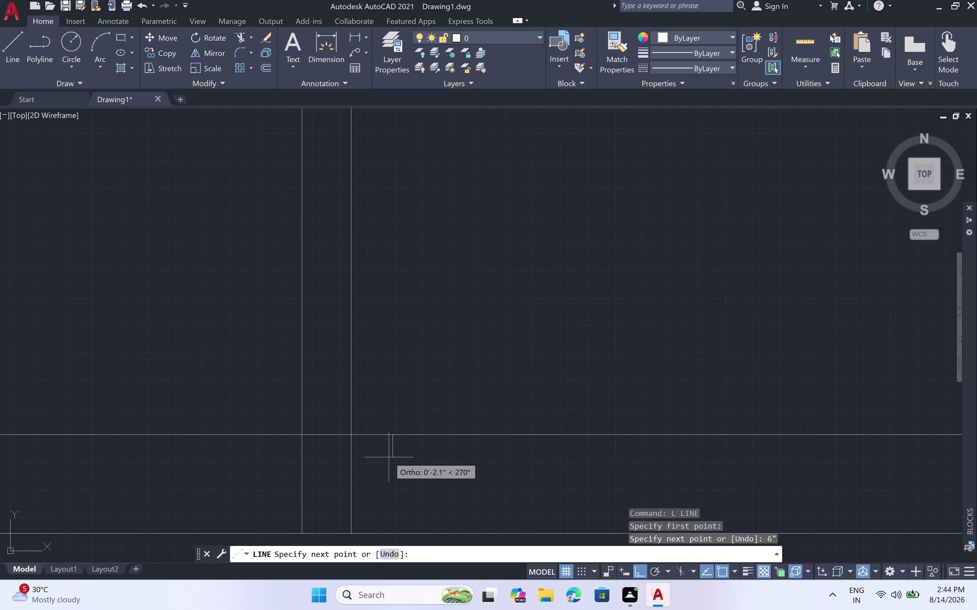
click(393, 537)
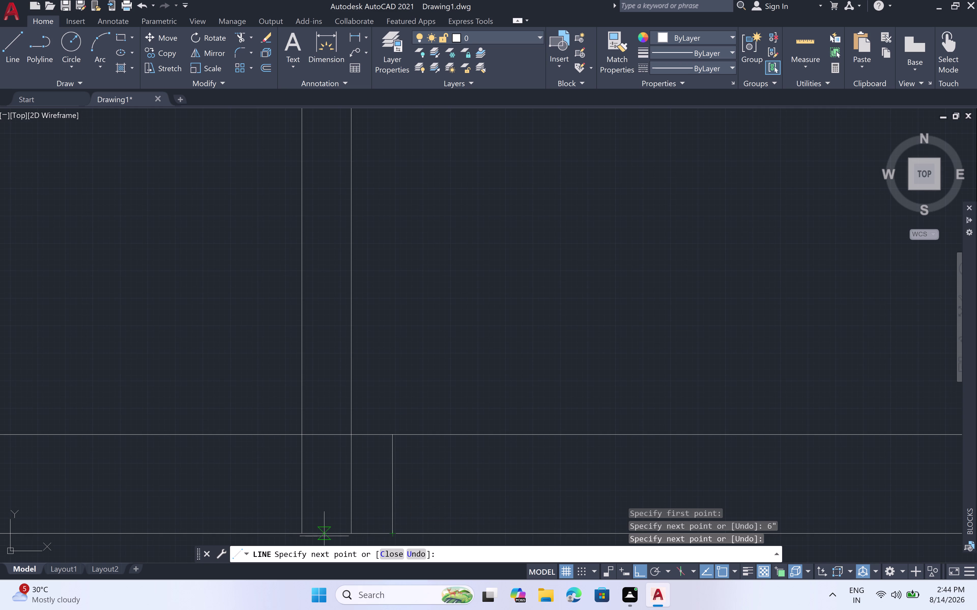
text(1)
text(2)
key(shift+quotedbl)
key(space)
click(261, 439)
scroll(down, 3)
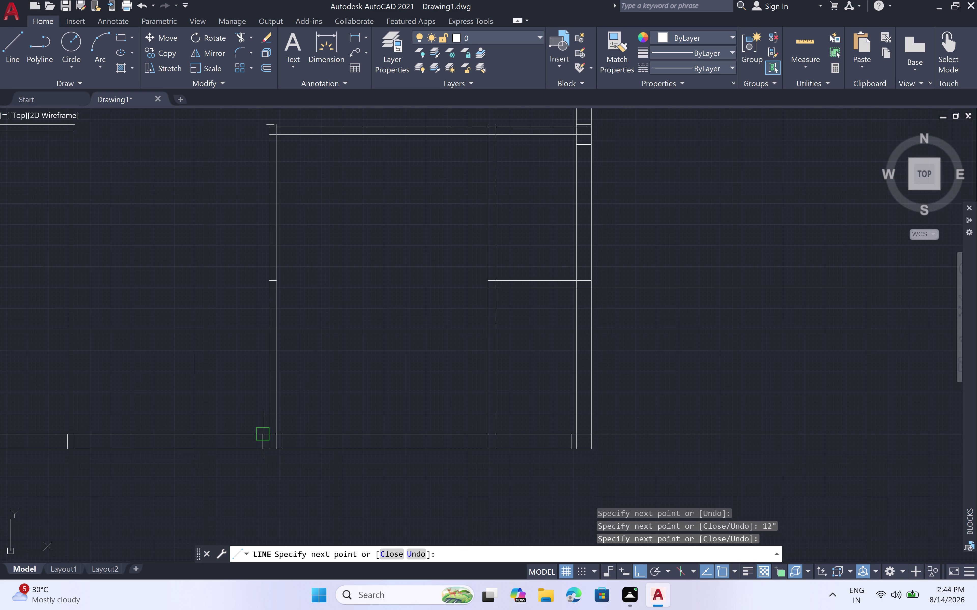
key(Escape)
middle_drag(221, 409, 283, 397)
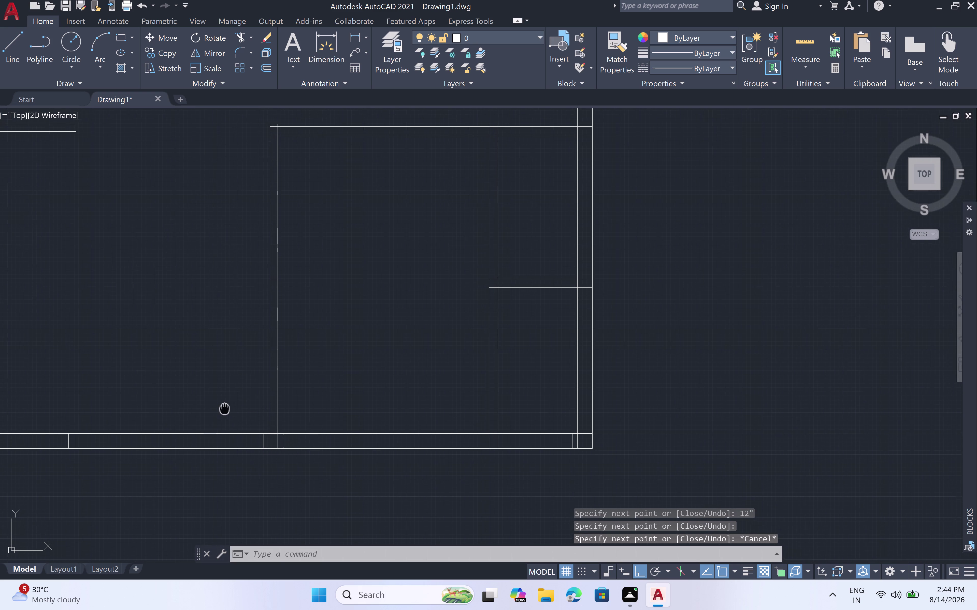
middle_drag(284, 398, 304, 394)
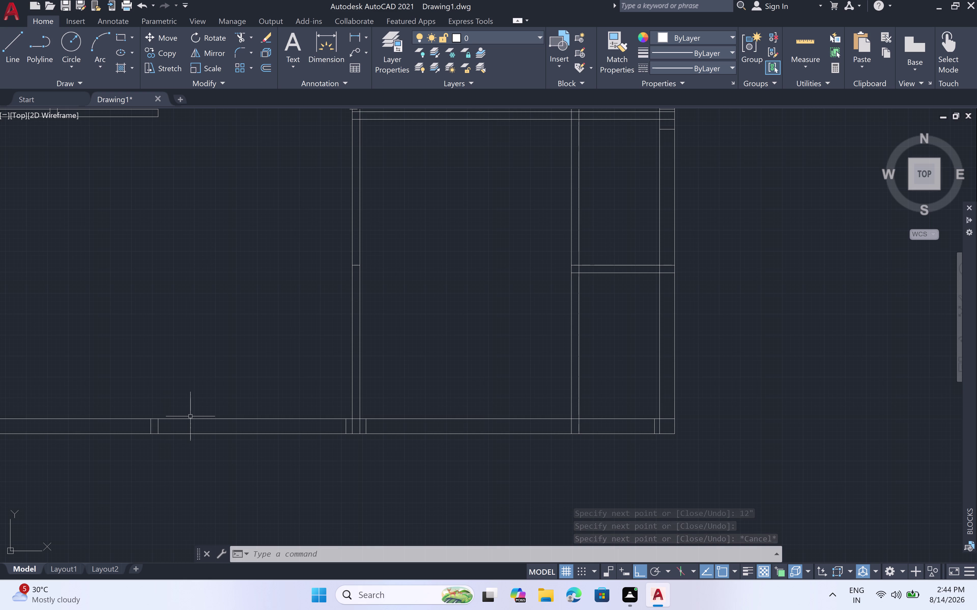
scroll(down, 3)
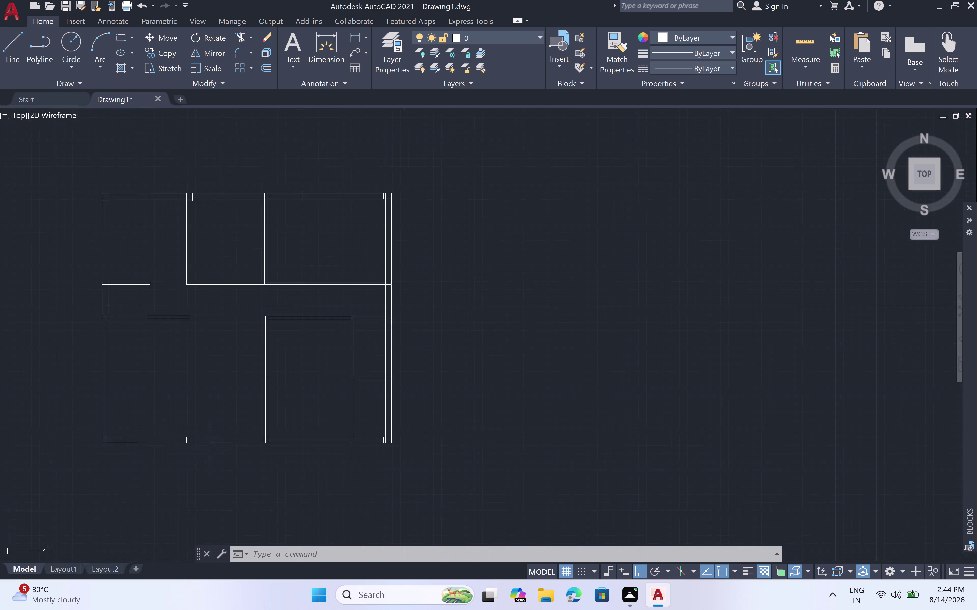
Draw a 12" line from the inner to the outer edge of the lower-left bottom wall.
scroll(down, 3)
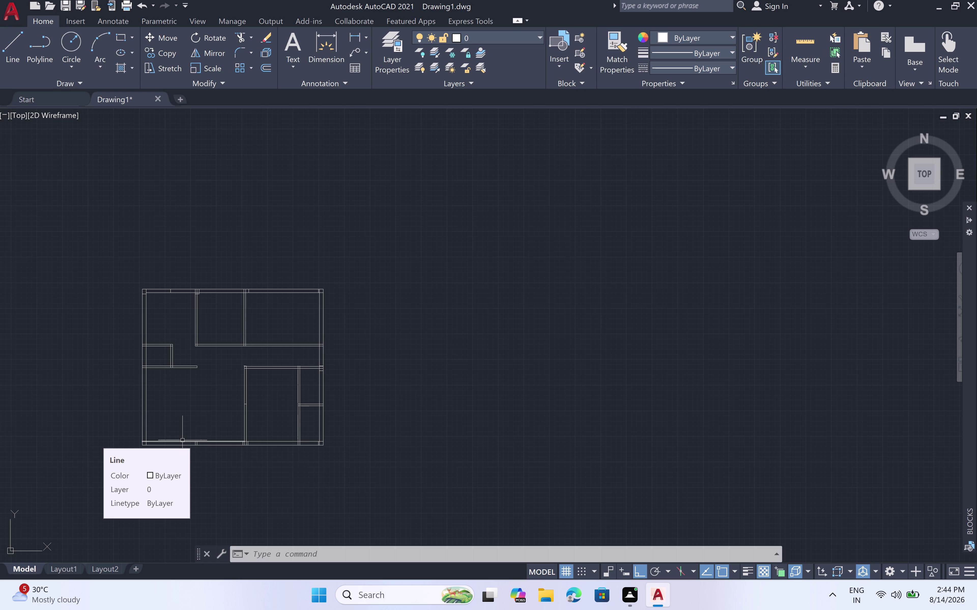
scroll(up, 3)
scroll(up, 3)
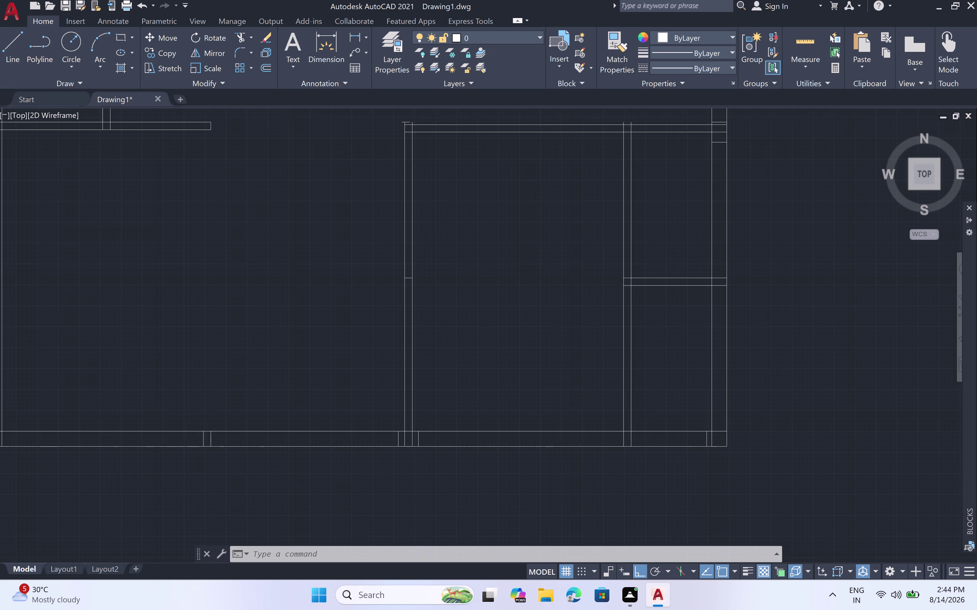
scroll(up, 3)
scroll(up, 3)
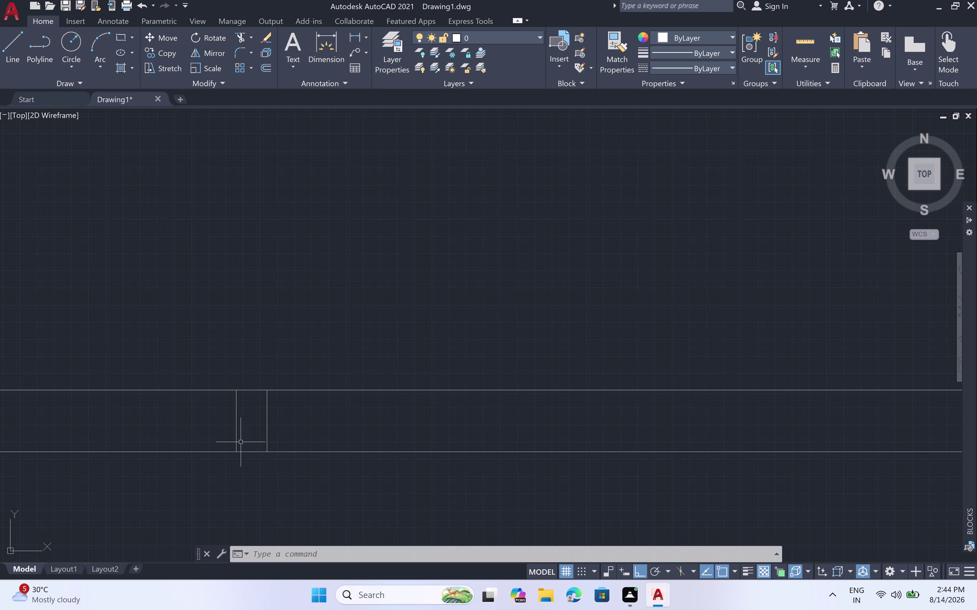
scroll(down, 3)
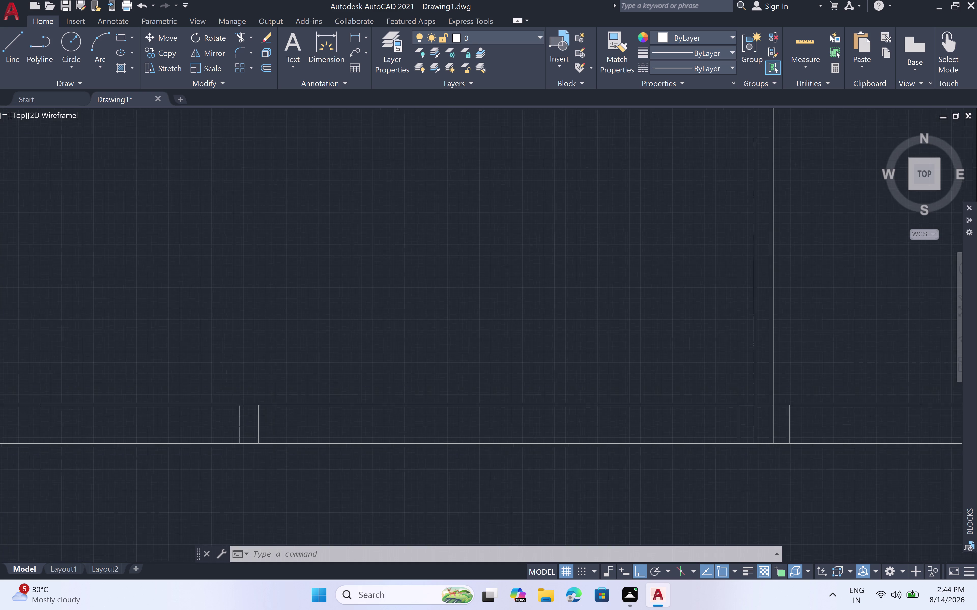
scroll(up, 3)
scroll(down, 3)
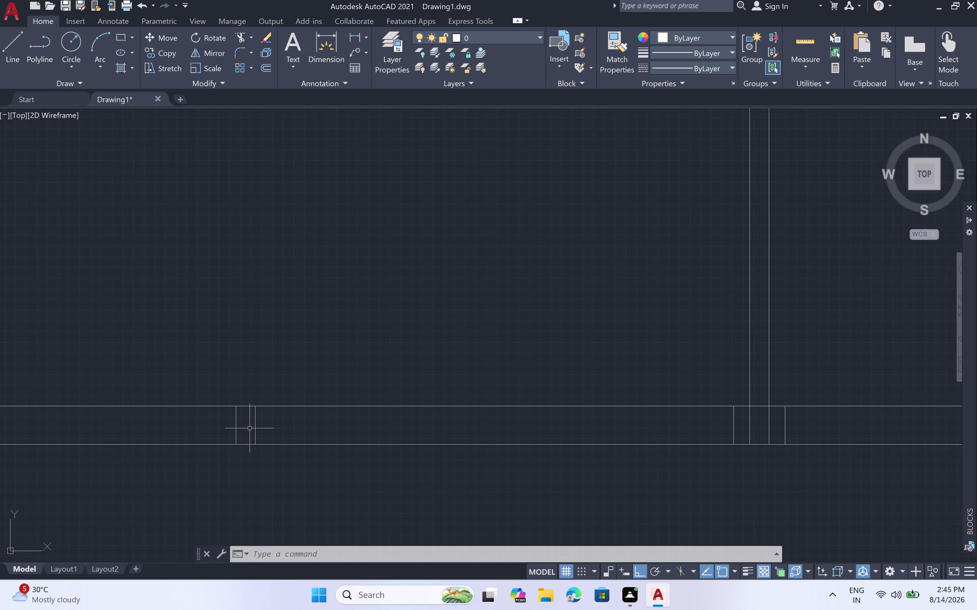
scroll(down, 3)
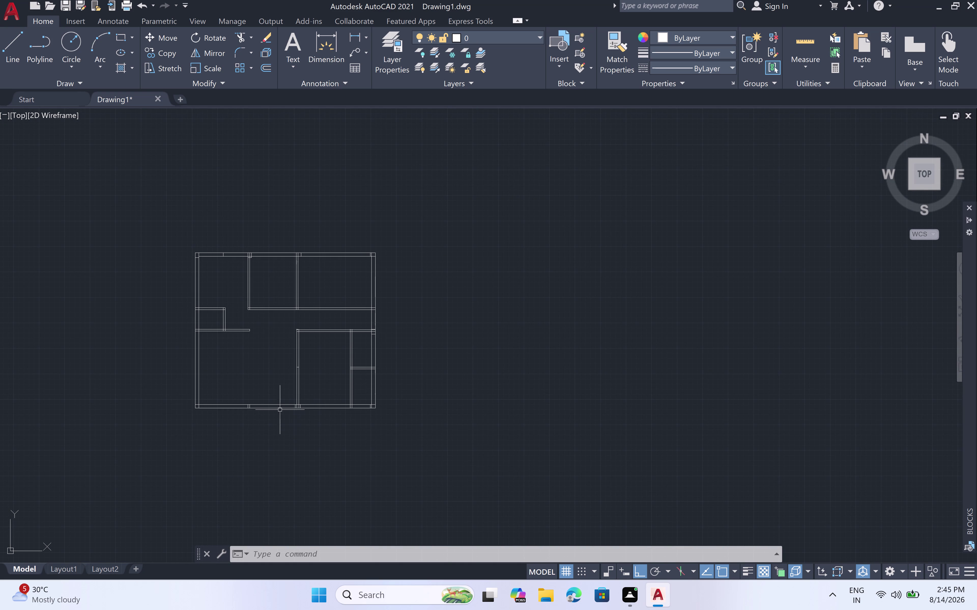
scroll(up, 3)
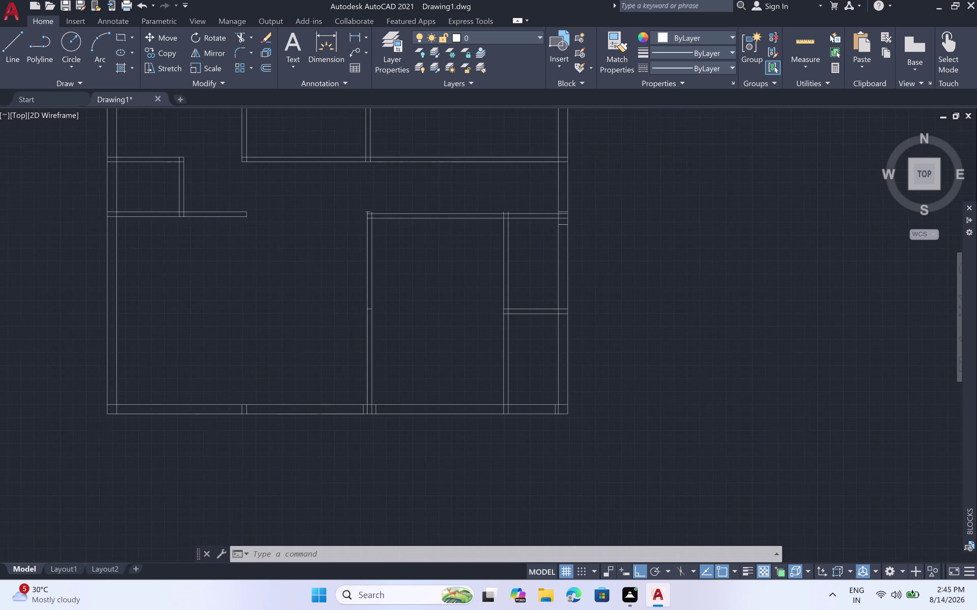
scroll(up, 3)
scroll(up, 3)
text(l)
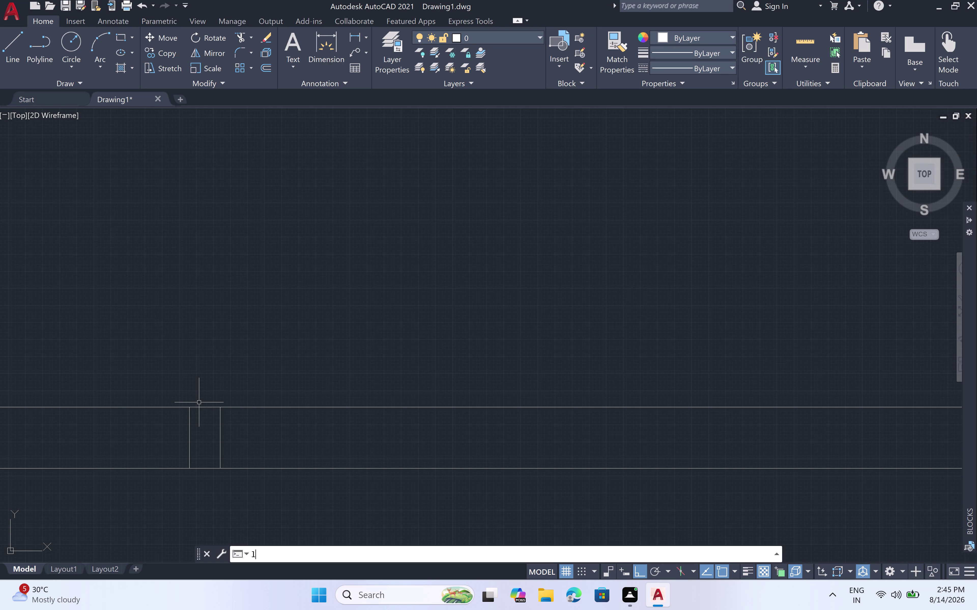
key(space)
click(194, 413)
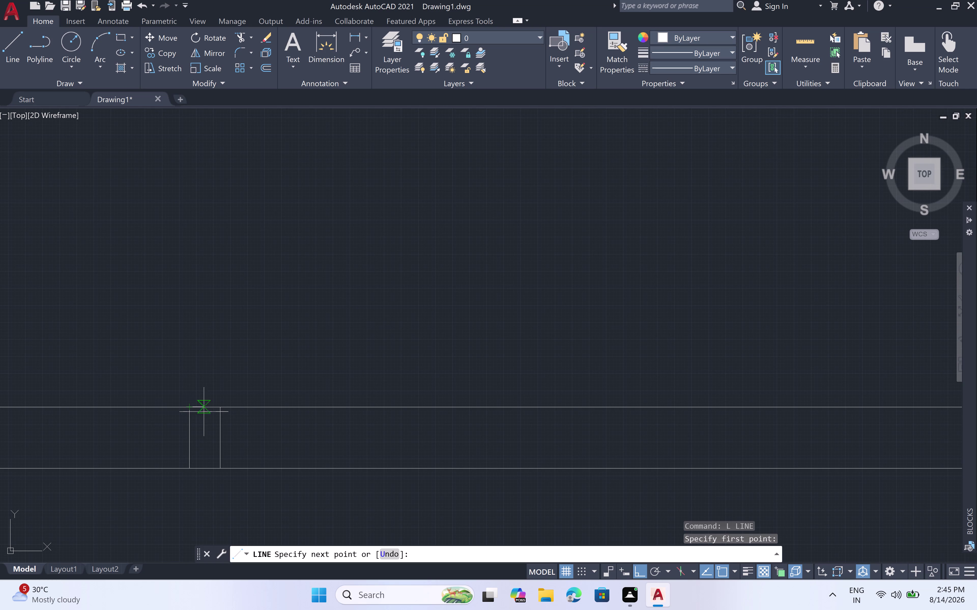
text(12)
text(")
key(space)
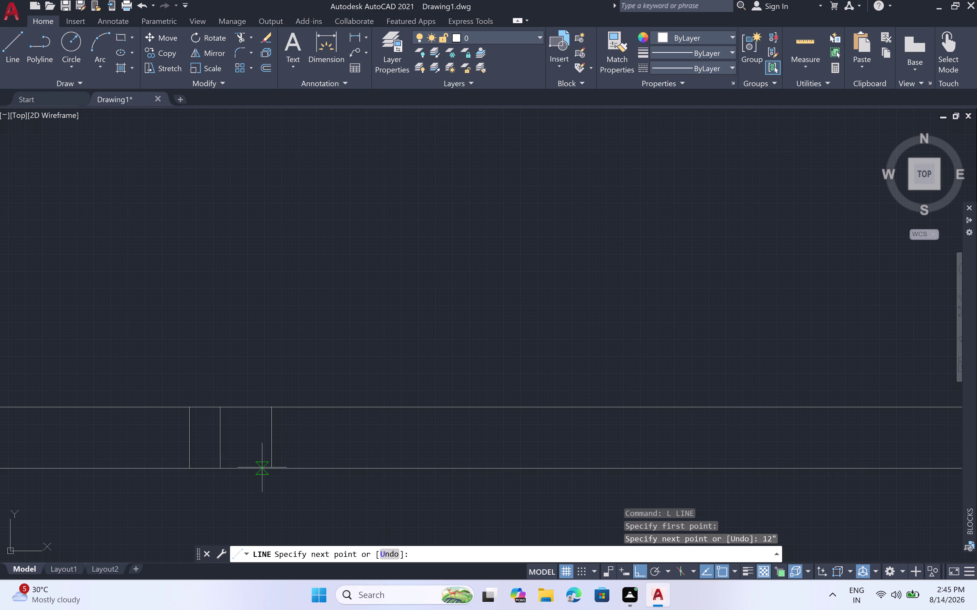
click(276, 472)
key(Escape)
scroll(down, 3)
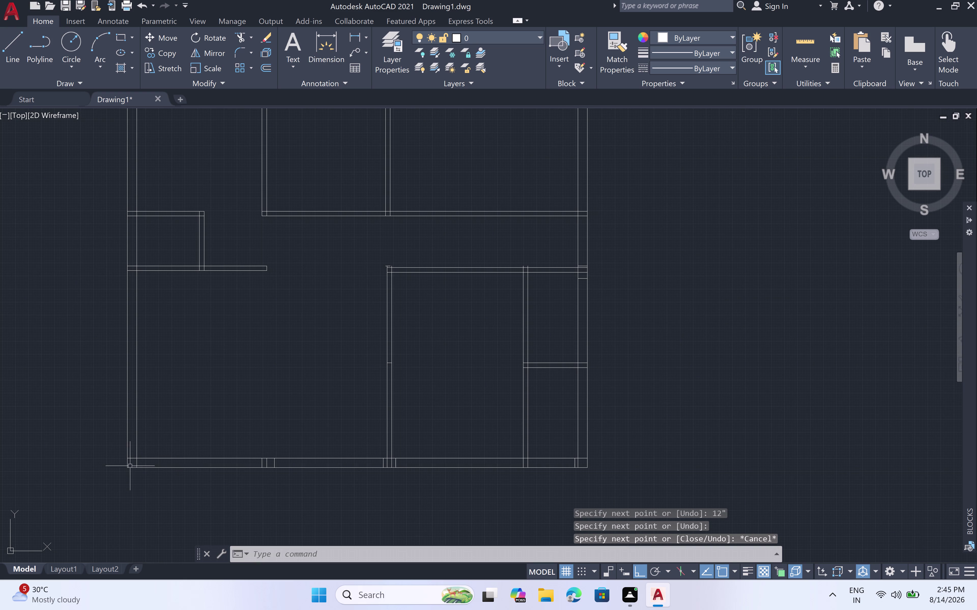
Draw a 12" line from the inner wall edge to the outer wall edge.
scroll(up, 3)
key(space)
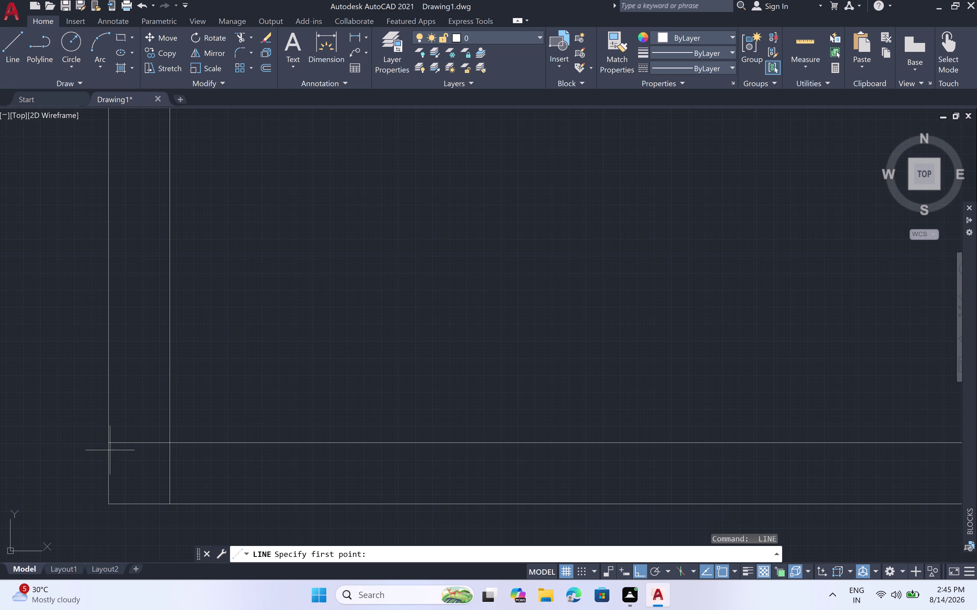
click(109, 447)
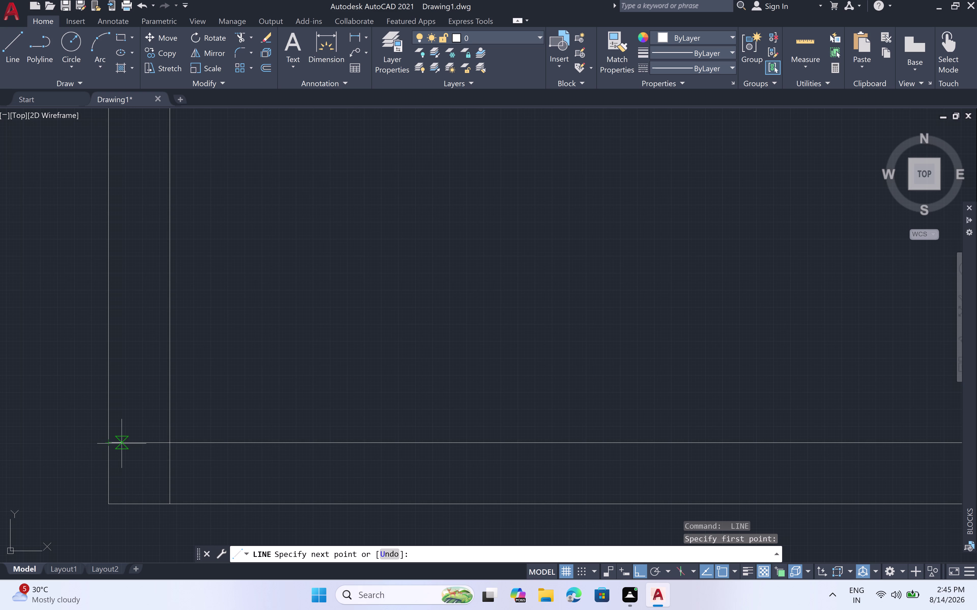
text(12)
text(")
key(space)
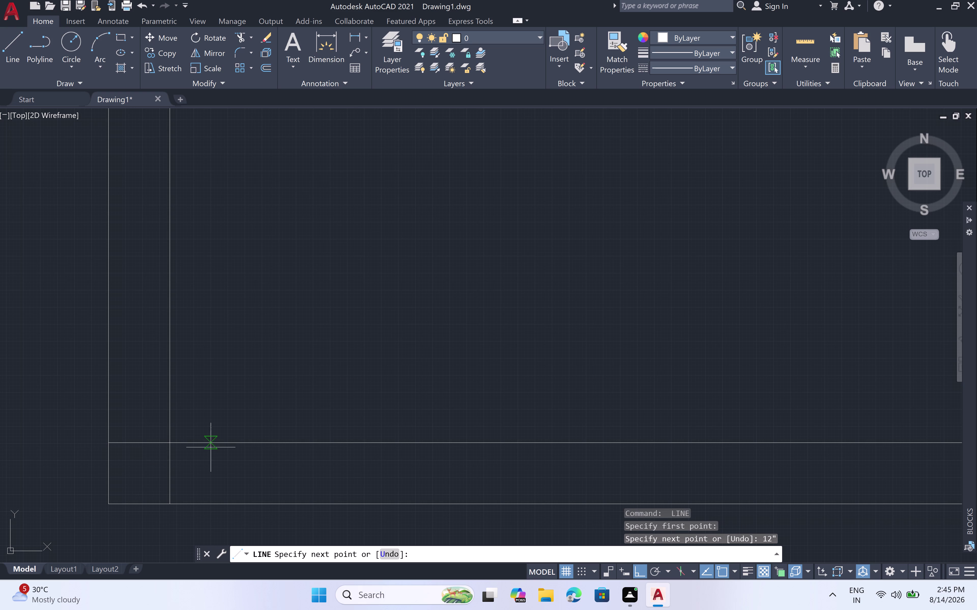
click(190, 512)
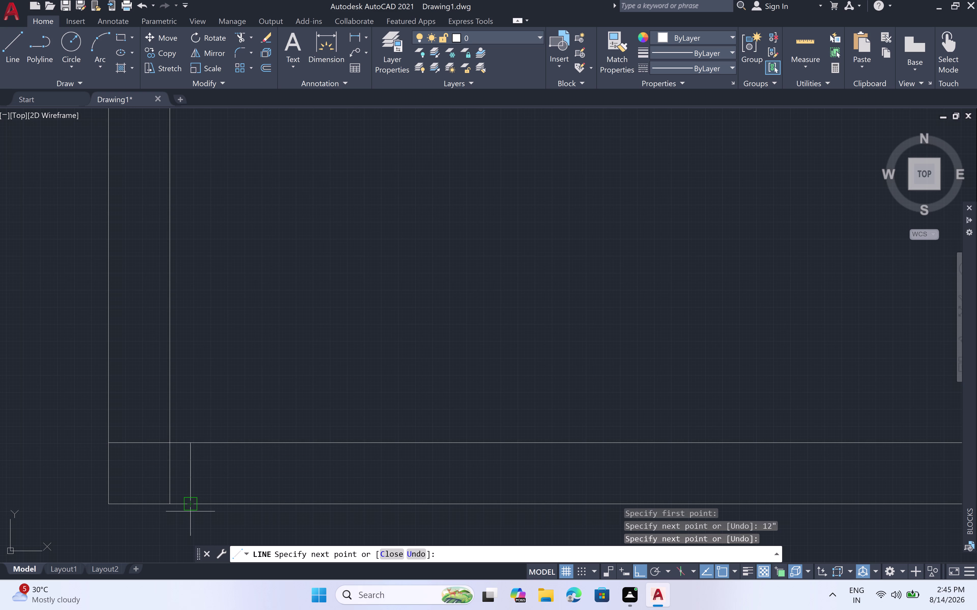
key(Escape)
scroll(down, 3)
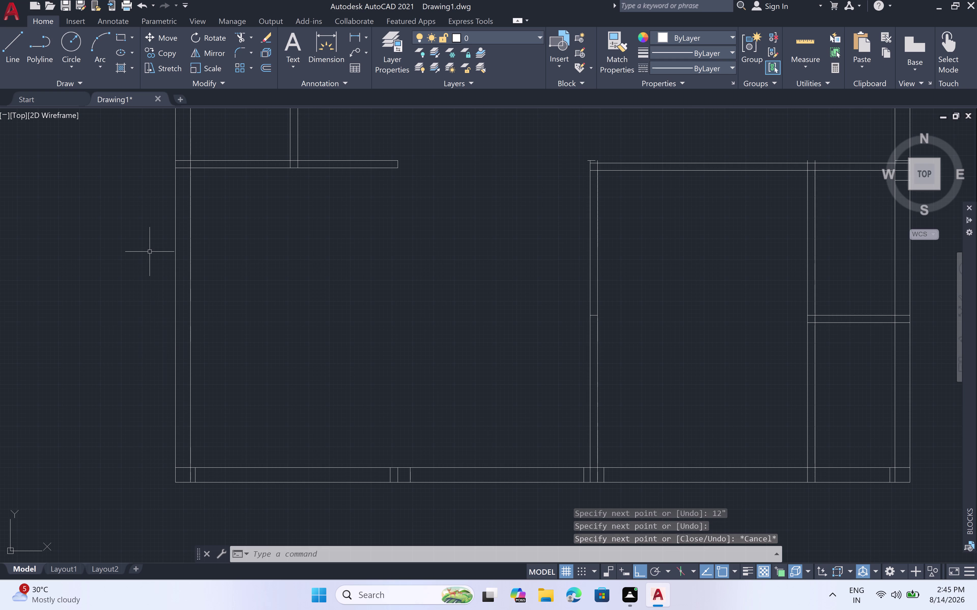
Pan across the floor plan, starting and cancelling a line command.
middle_drag(149, 251, 160, 391)
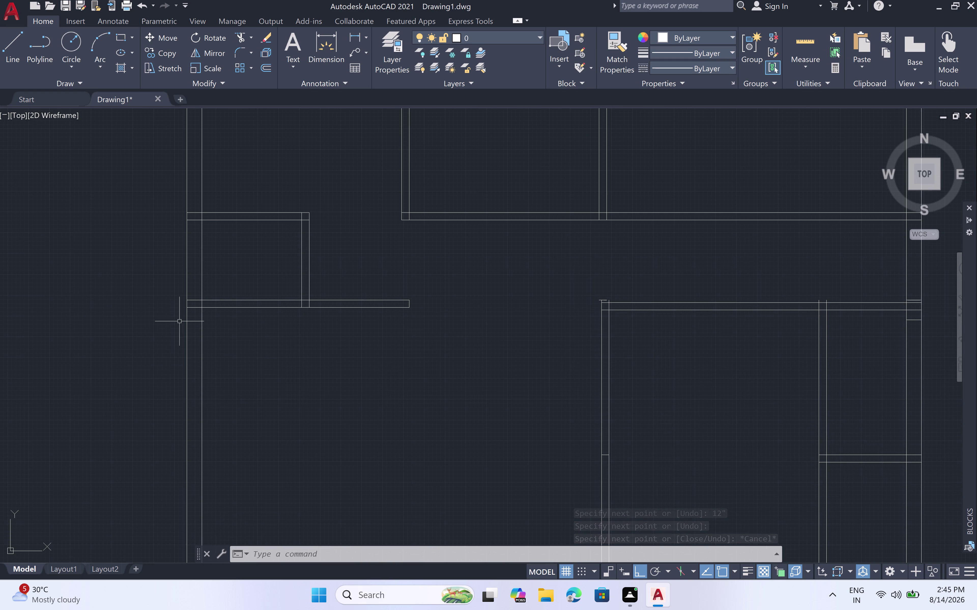
scroll(up, 3)
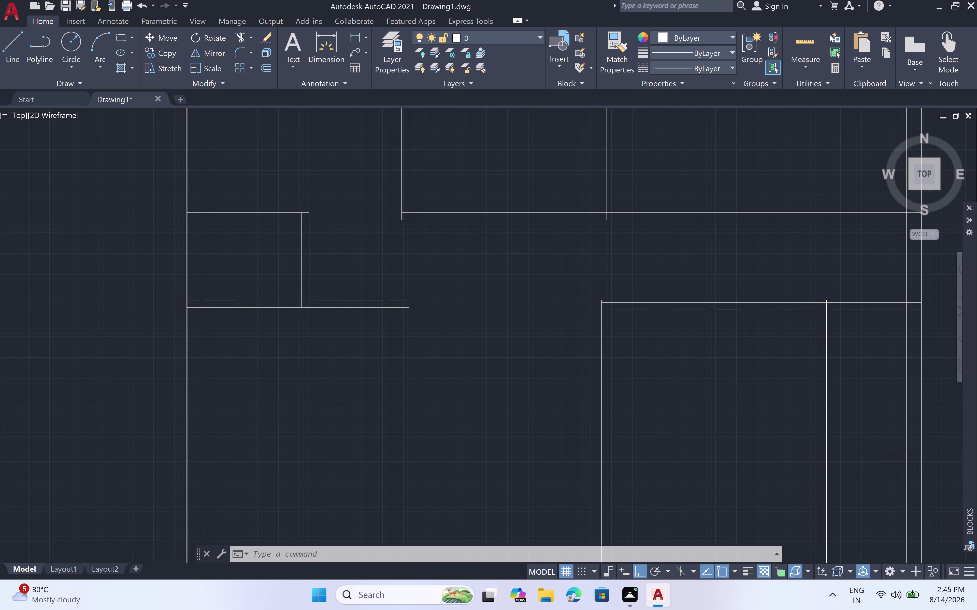
scroll(up, 3)
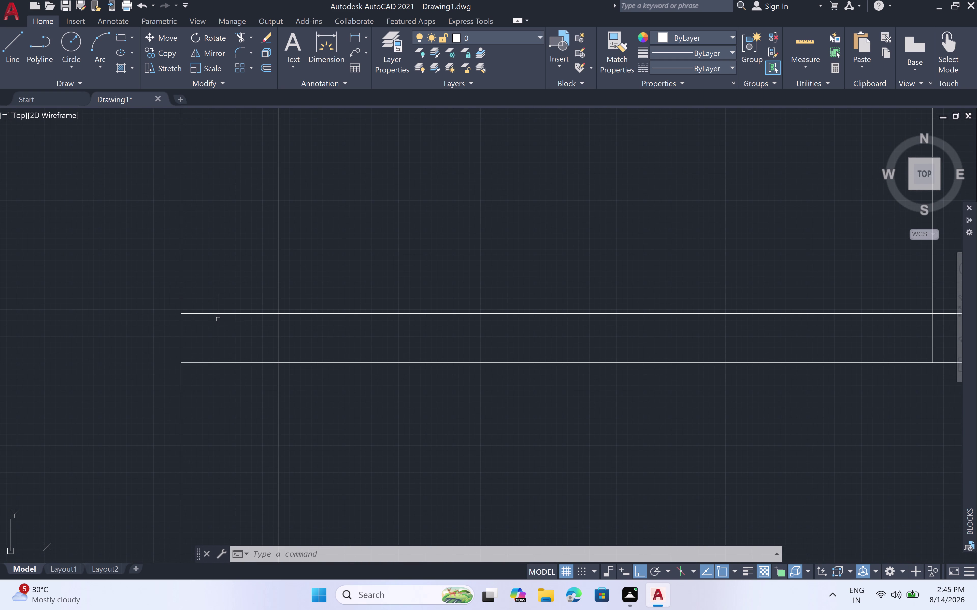
text(l)
key(space)
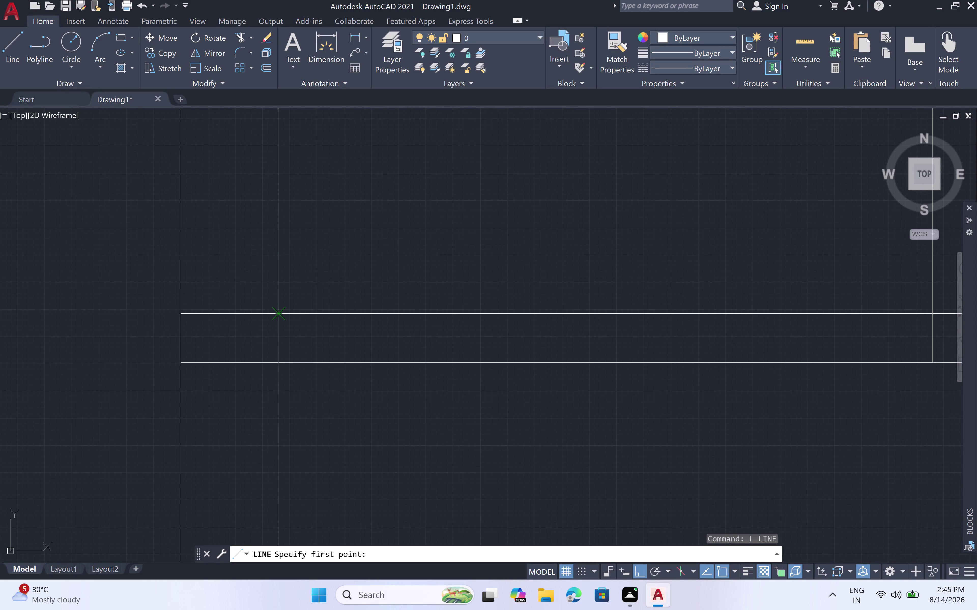
key(Escape)
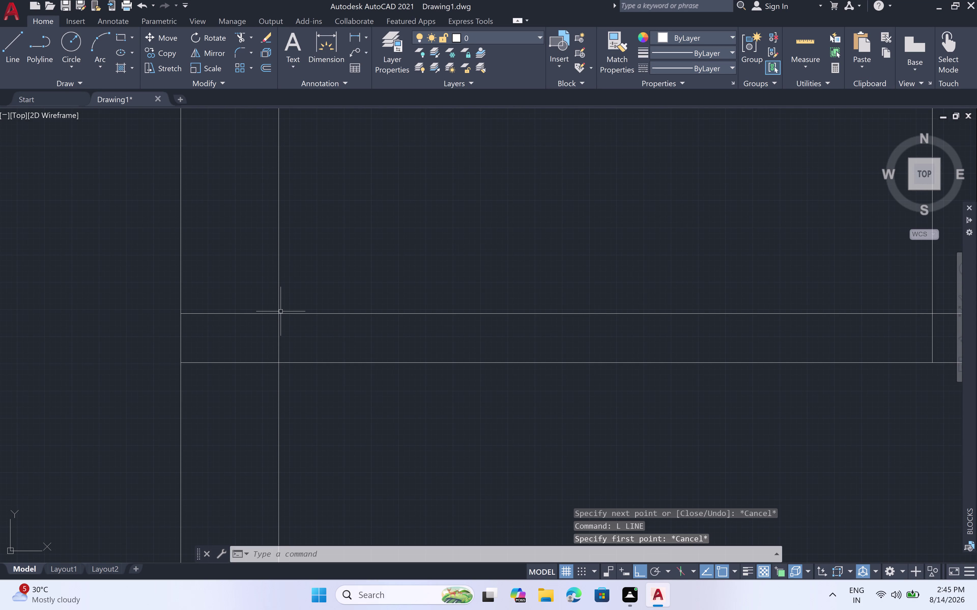
Draw another 12" line on the left double wall, then end the command.
key(space)
click(283, 313)
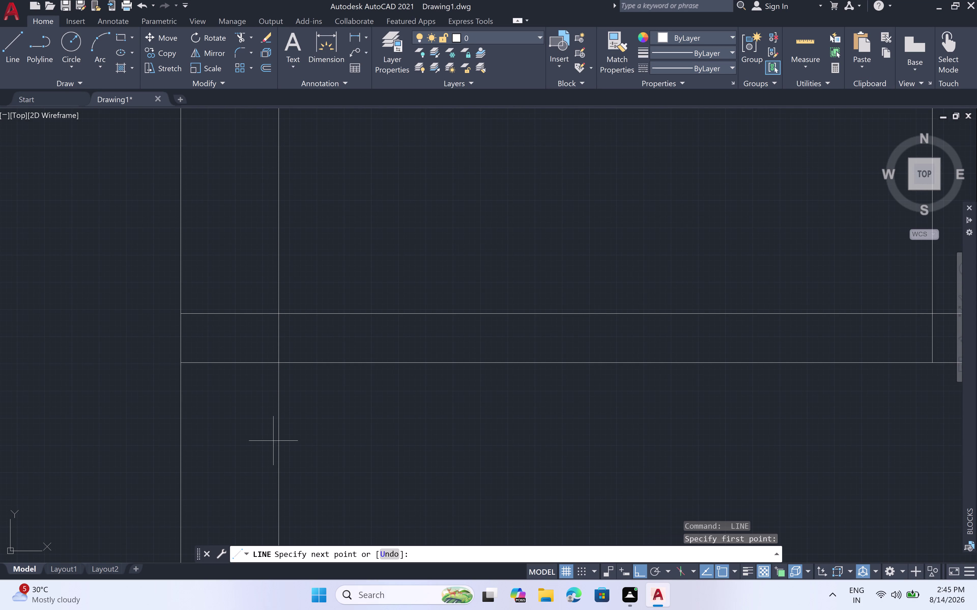
key(1)
key(2)
key(shift+quotedbl)
key(space)
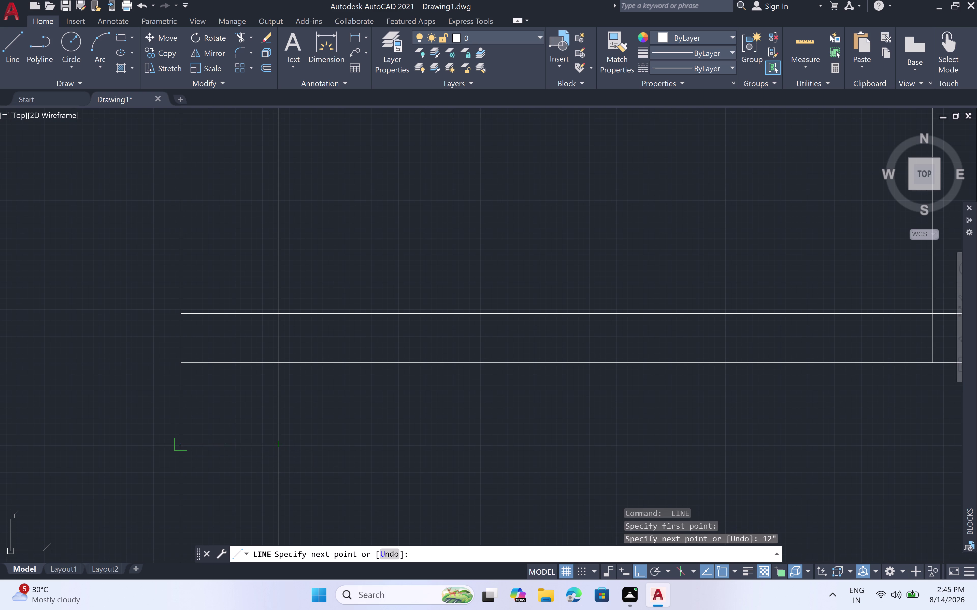
click(181, 446)
scroll(down, 3)
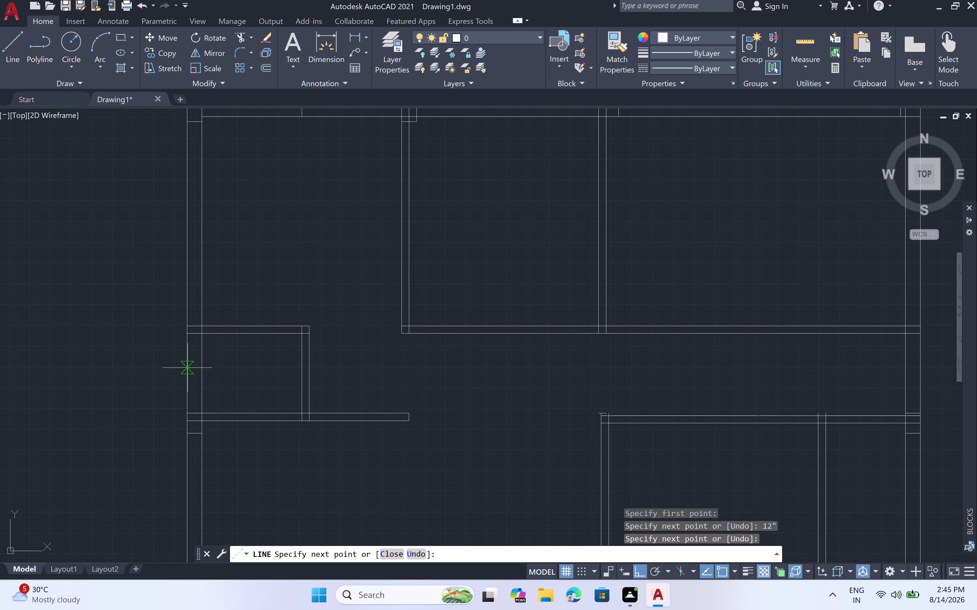
key(Escape)
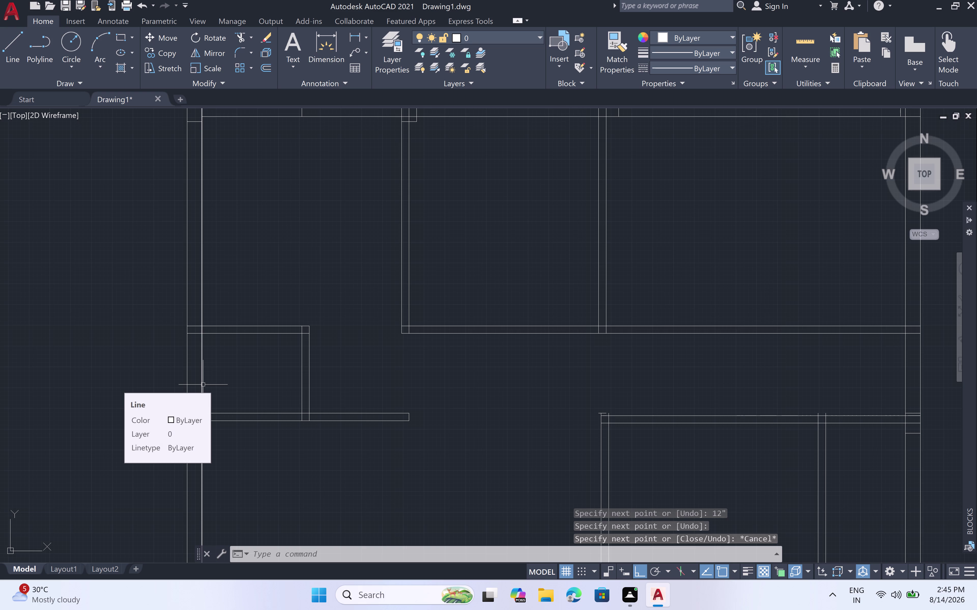
scroll(down, 3)
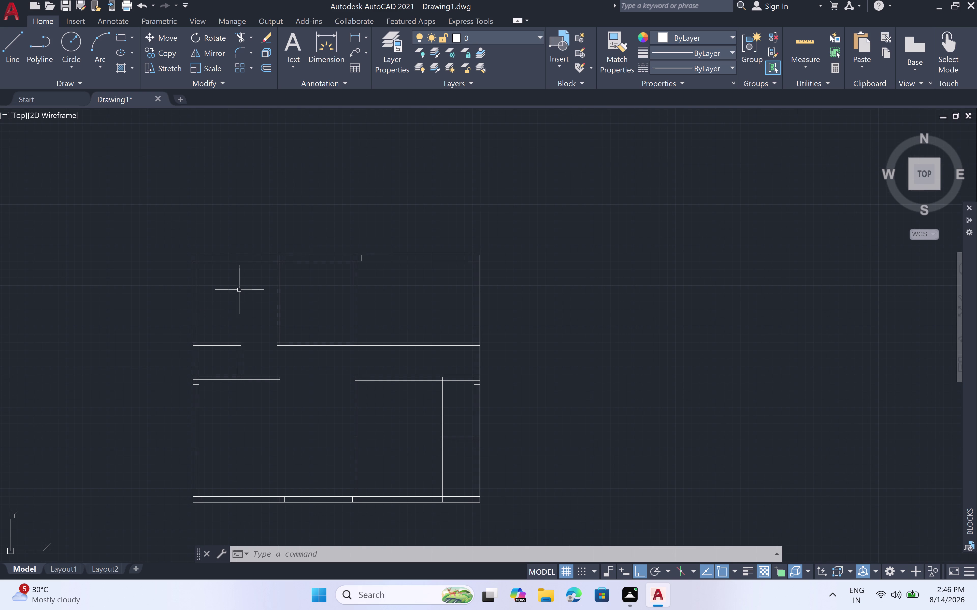
Start TRIM and fence-trim the leftover segments at a top wall junction.
key(Escape)
text(tr)
key(space)
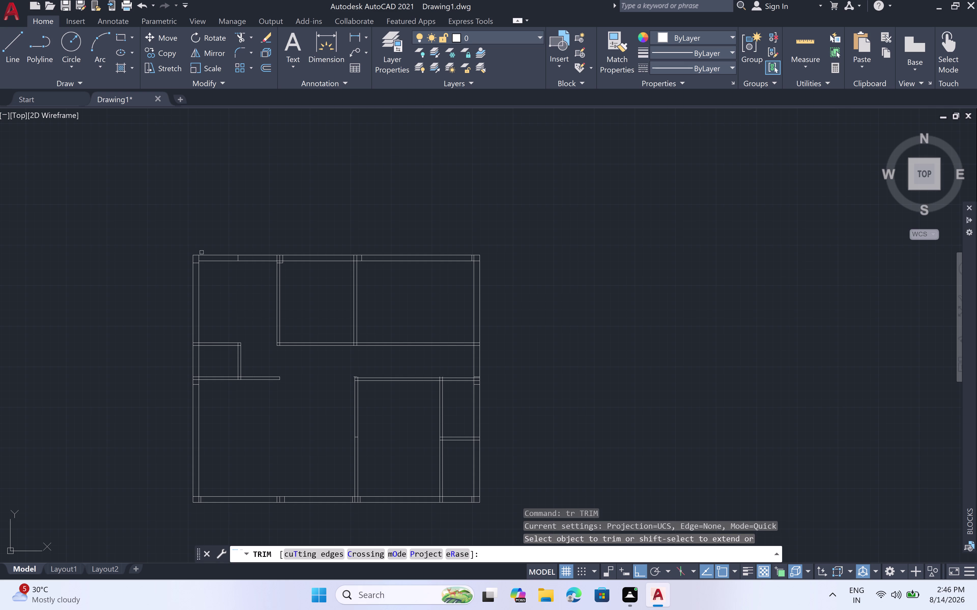
scroll(up, 3)
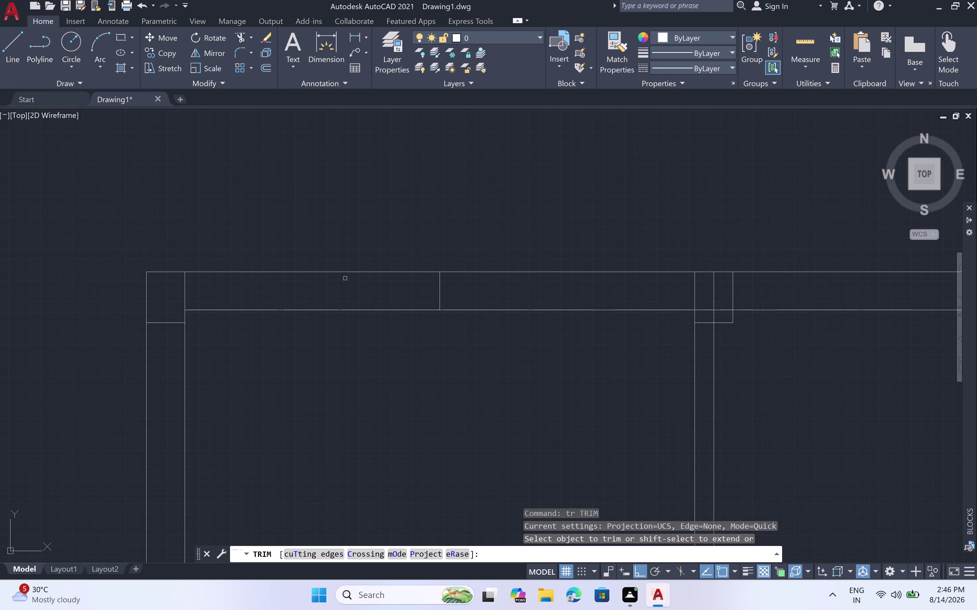
click(440, 290)
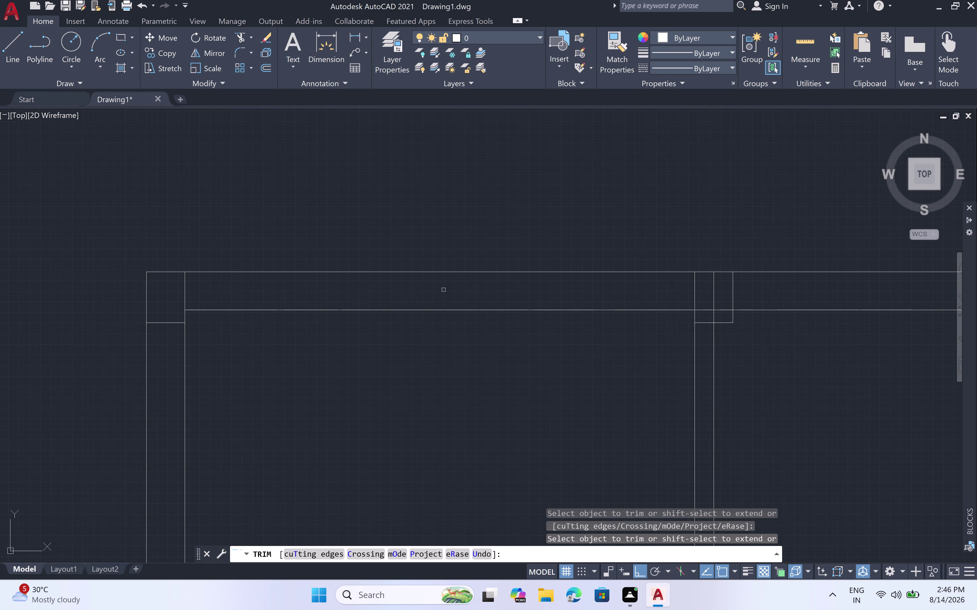
click(709, 294)
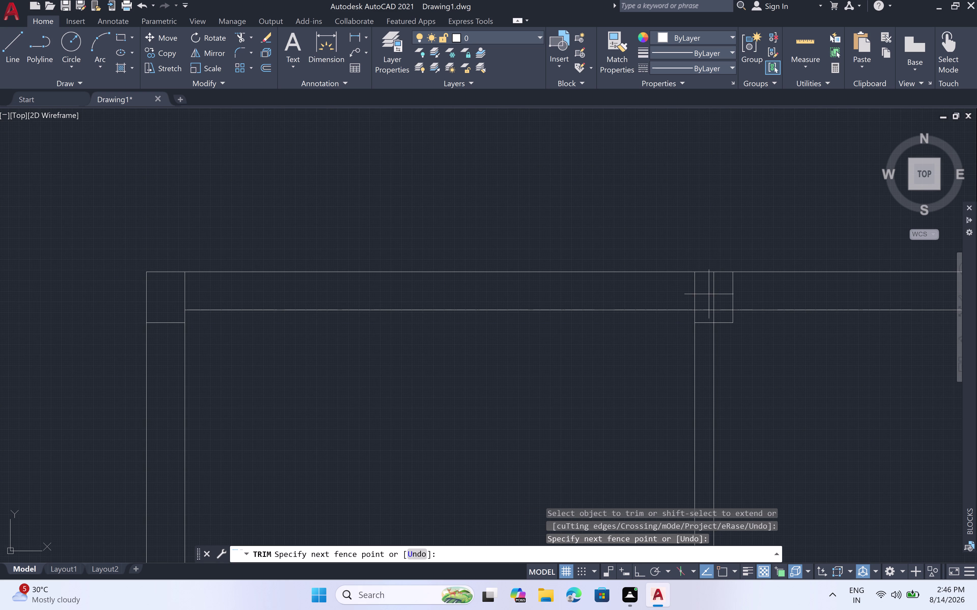
click(717, 290)
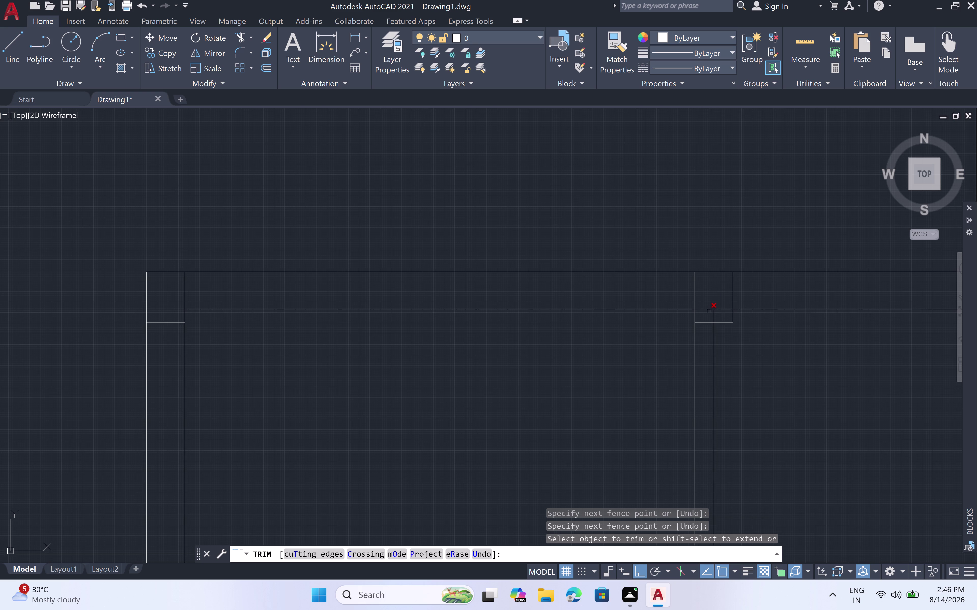
click(708, 311)
click(721, 308)
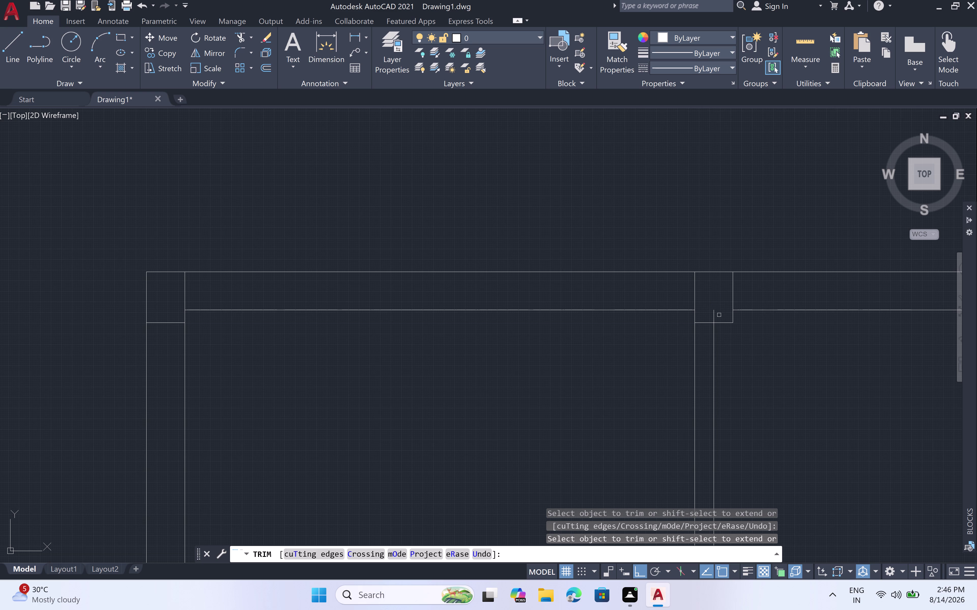
click(712, 314)
scroll(down, 3)
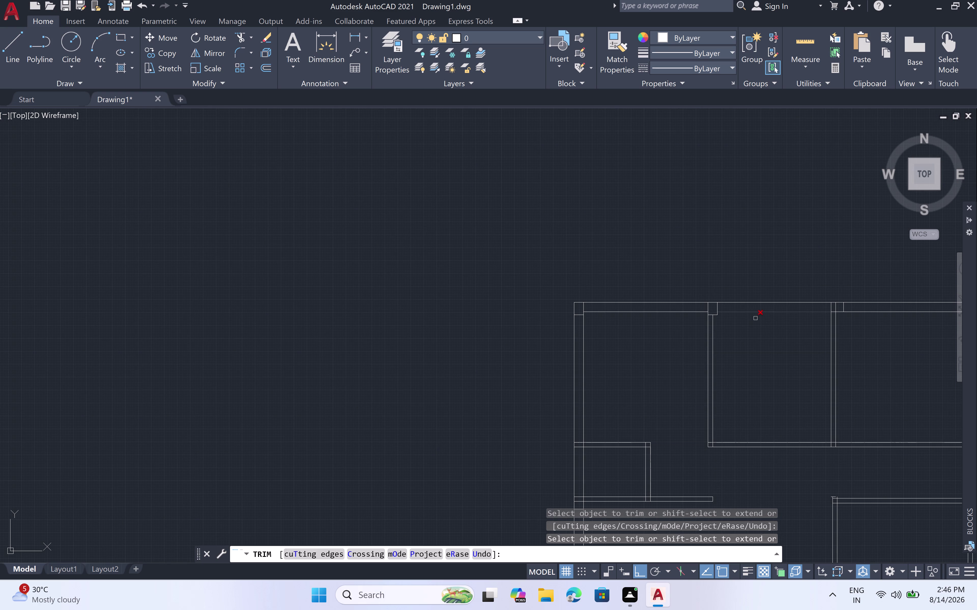
Trim overlapping line ends along the top wall and near the top-right corner.
middle_drag(770, 322, 569, 325)
scroll(up, 3)
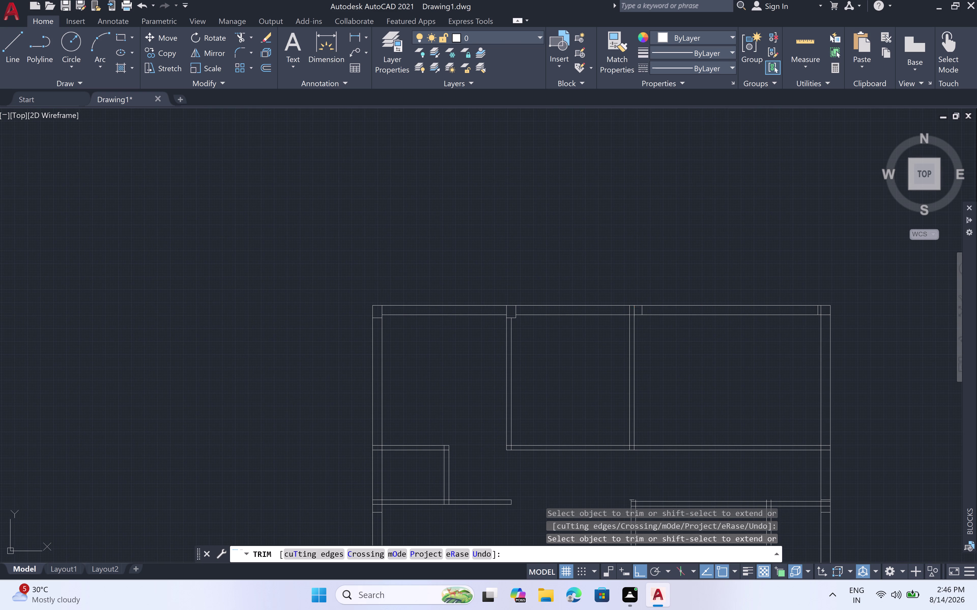
scroll(up, 3)
click(661, 295)
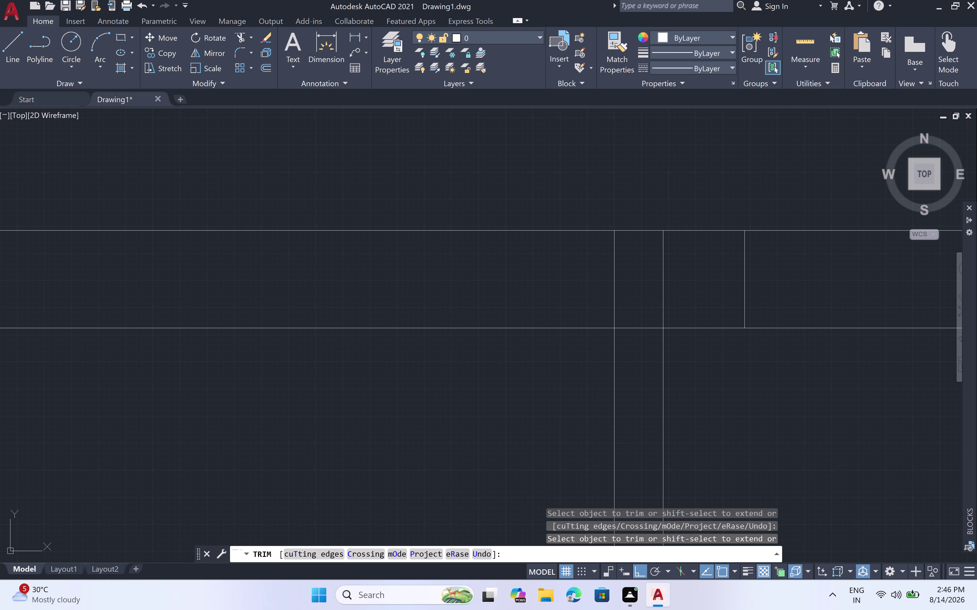
click(670, 293)
scroll(down, 3)
middle_drag(736, 331, 388, 330)
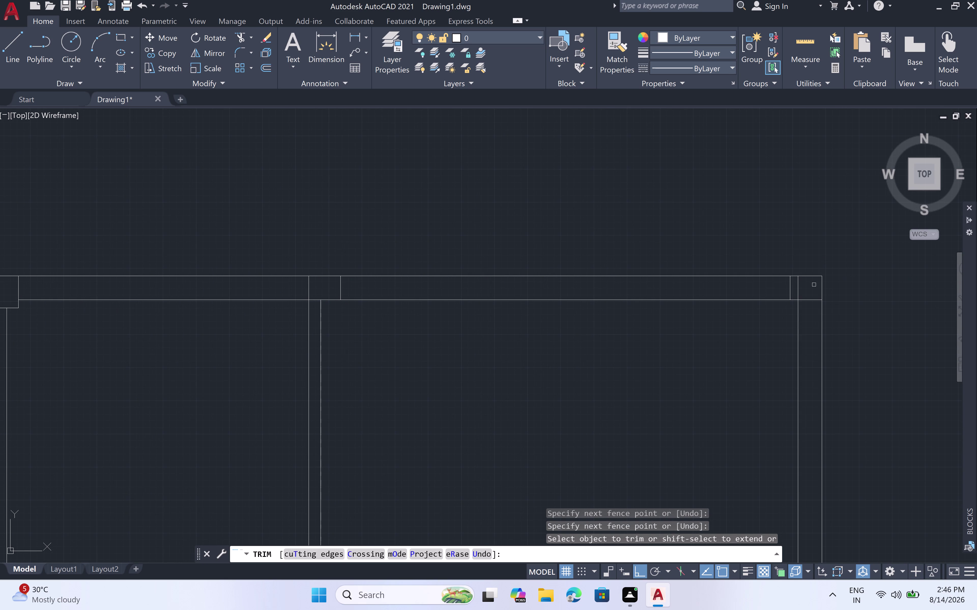
scroll(up, 3)
click(788, 291)
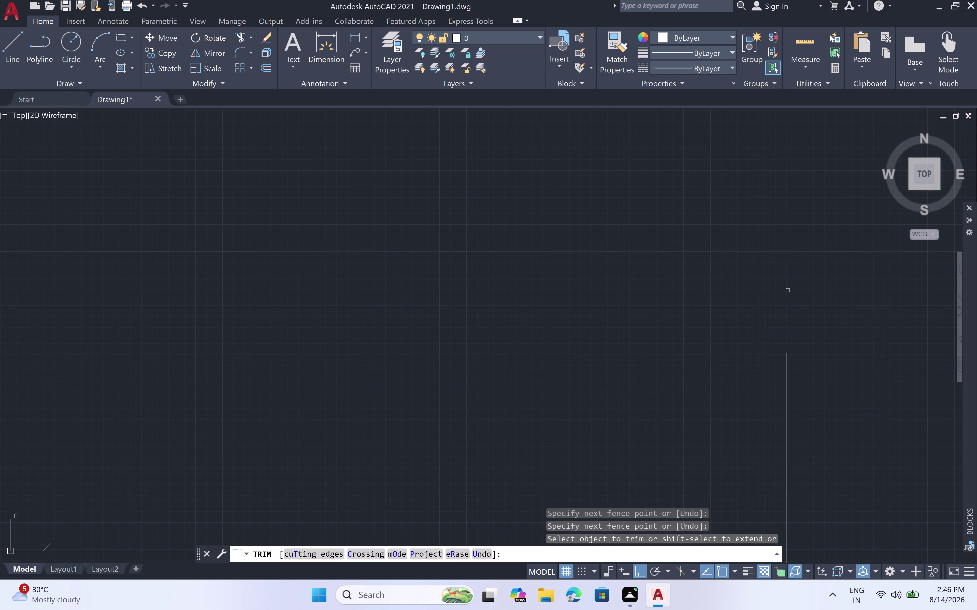
scroll(down, 3)
scroll(down, 3)
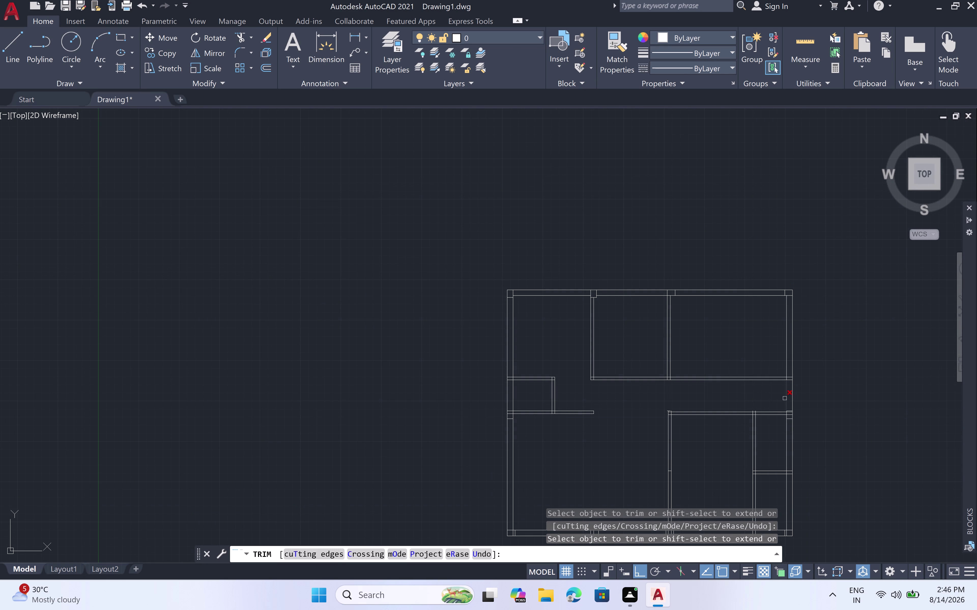
middle_drag(783, 397, 651, 360)
scroll(up, 3)
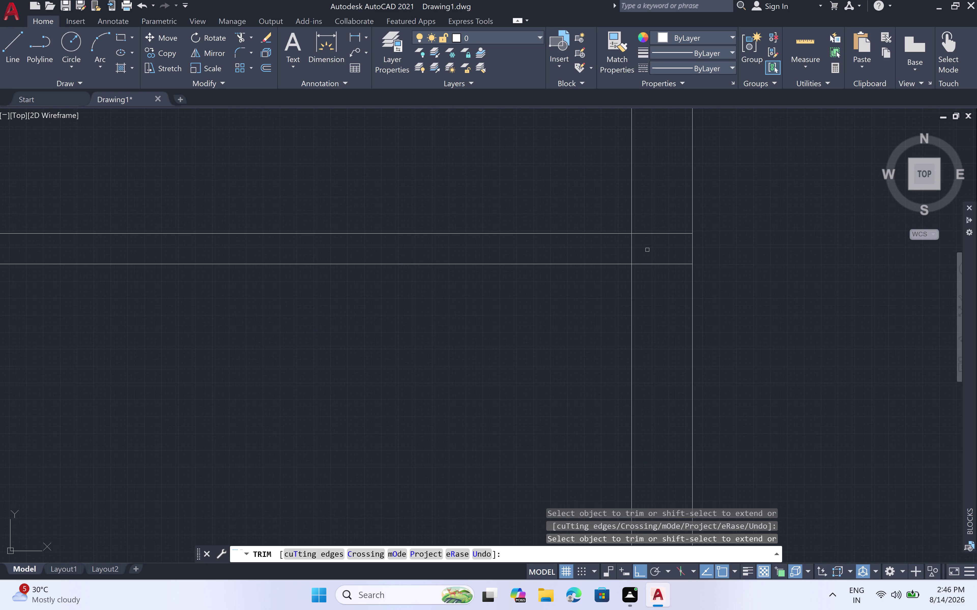
scroll(down, 3)
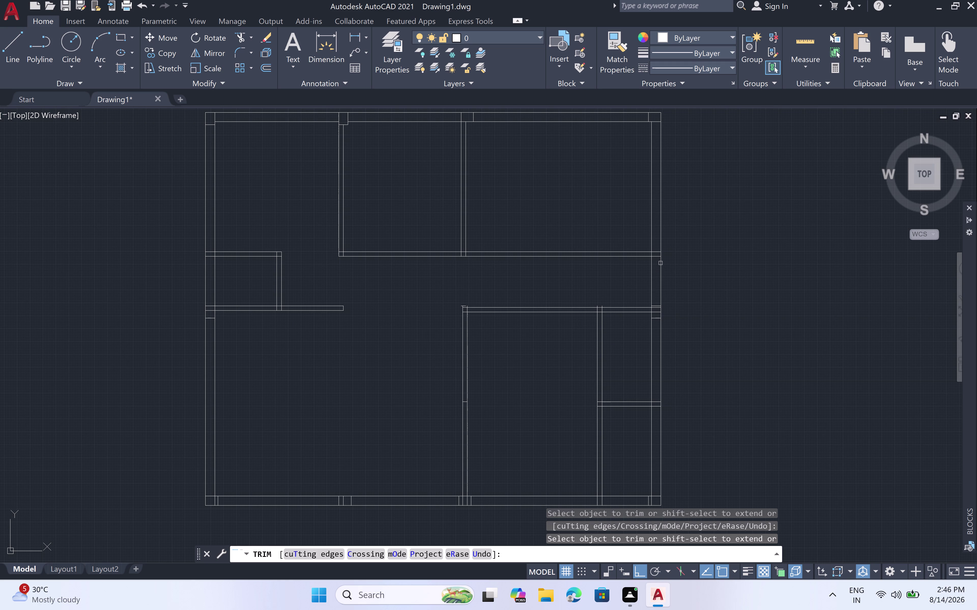
scroll(up, 3)
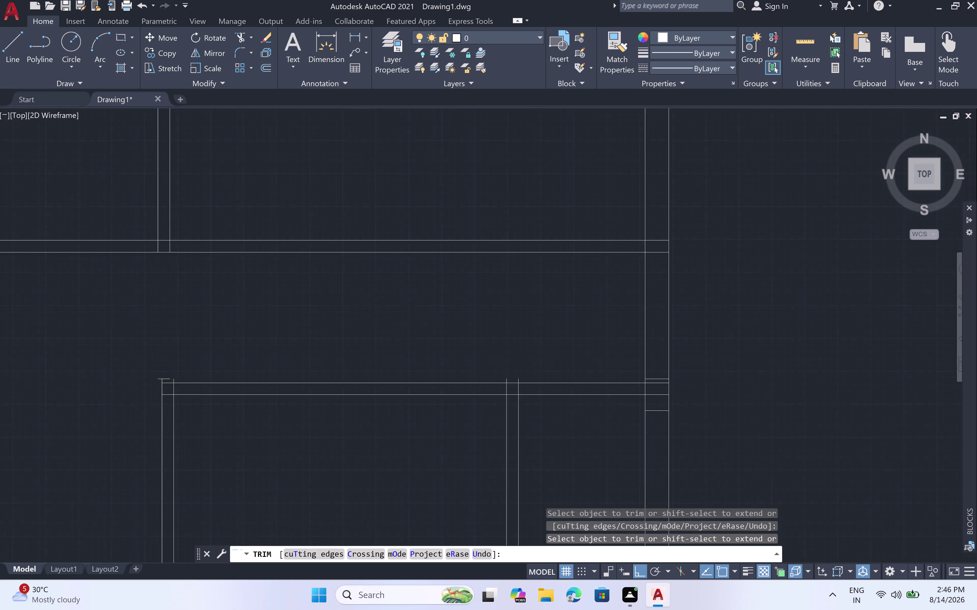
Trim the excess lines at the right wall with clicks and a fence.
scroll(down, 3)
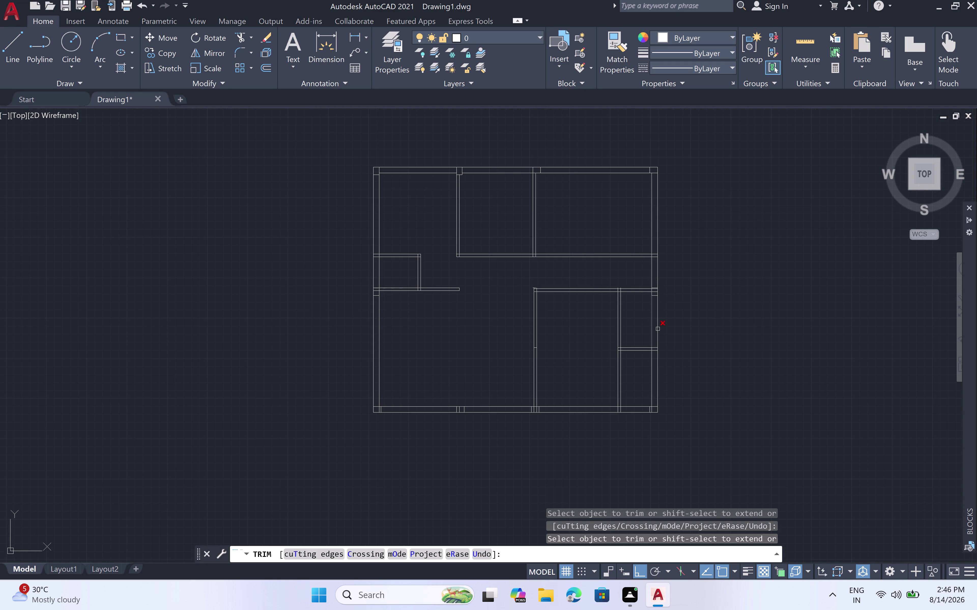
scroll(up, 3)
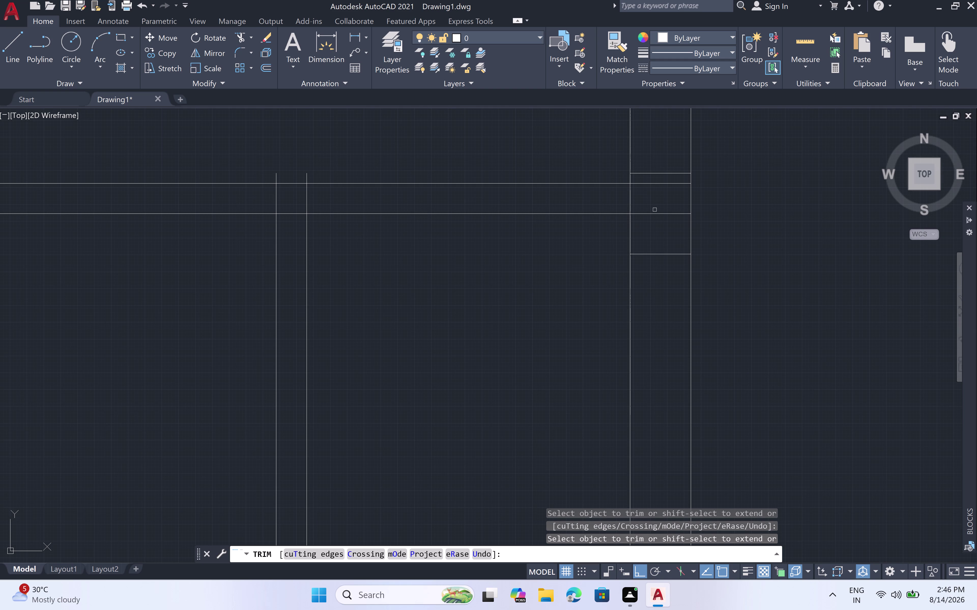
scroll(down, 3)
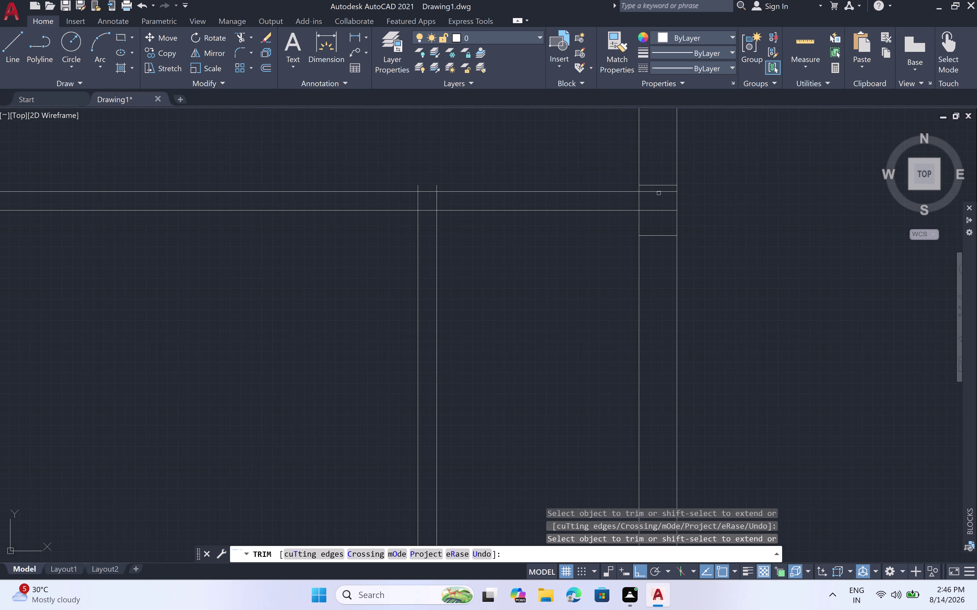
click(659, 192)
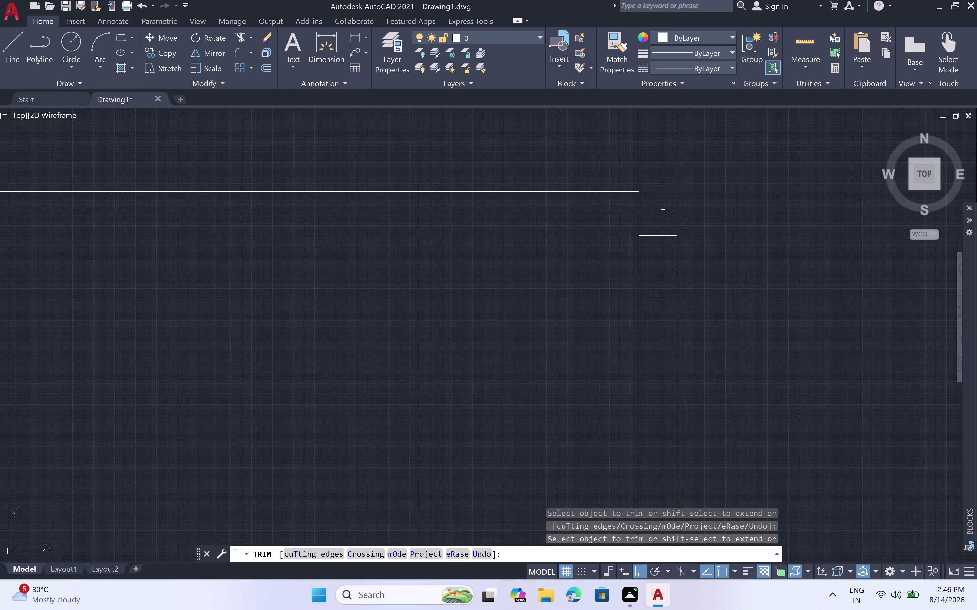
click(662, 209)
scroll(down, 3)
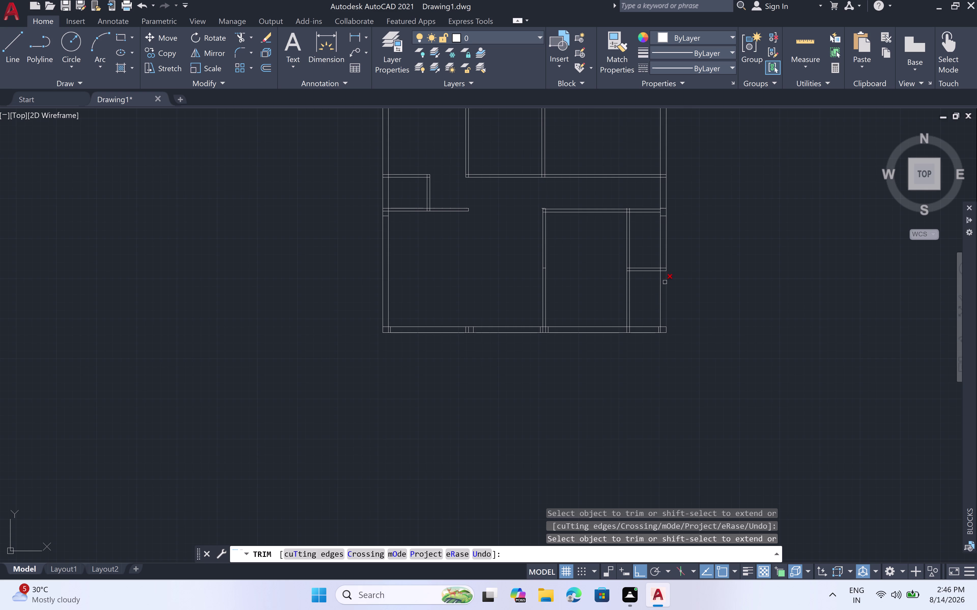
scroll(up, 3)
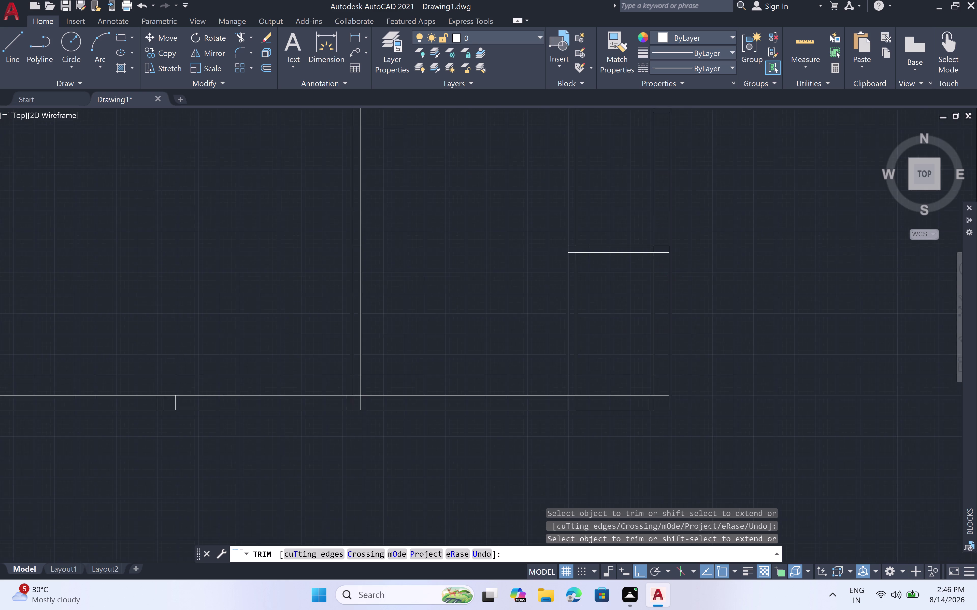
click(640, 194)
click(634, 195)
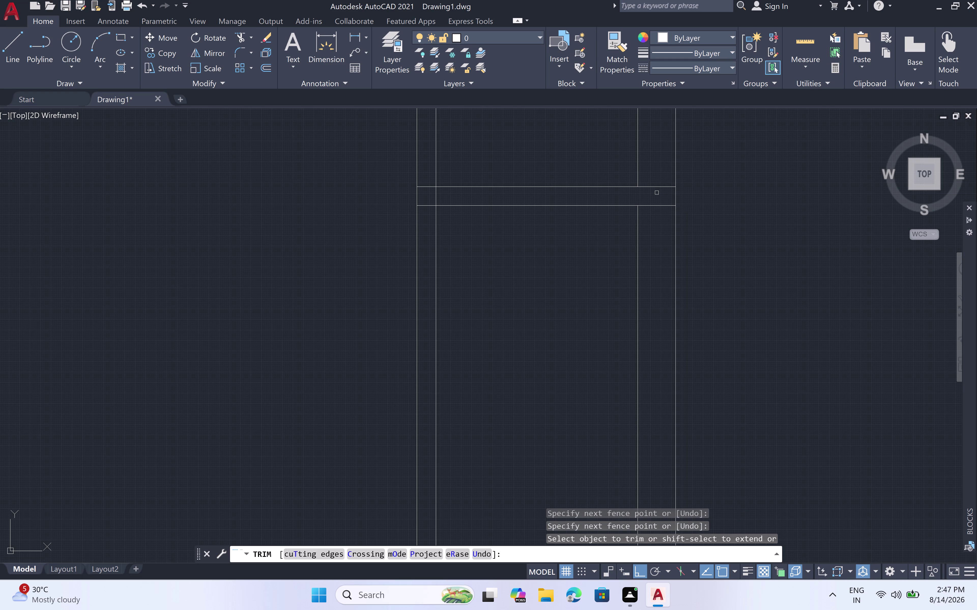
click(652, 183)
click(656, 224)
scroll(down, 3)
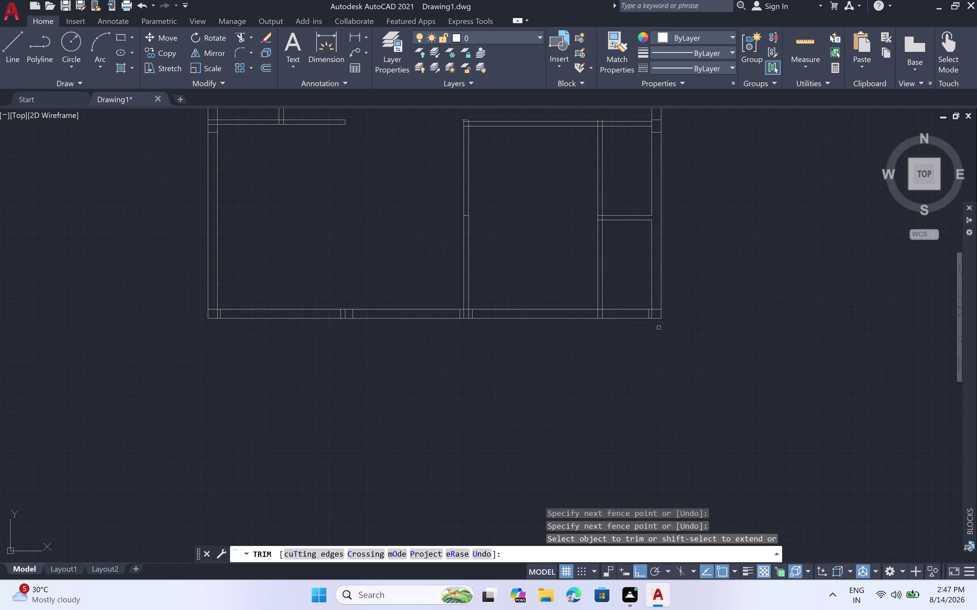
Trim excess wall line pieces at an opening and a nearby junction.
scroll(up, 3)
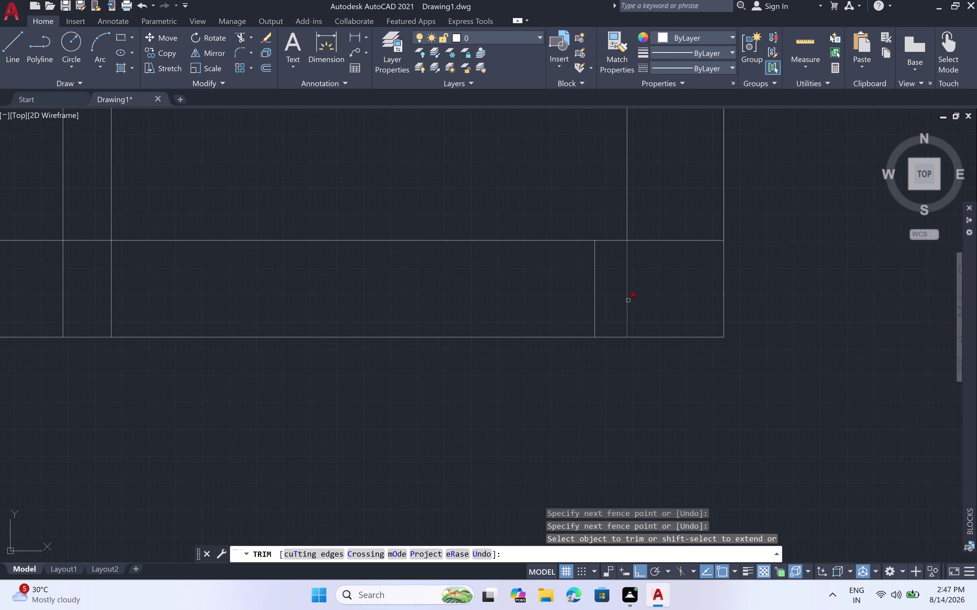
click(628, 300)
click(615, 296)
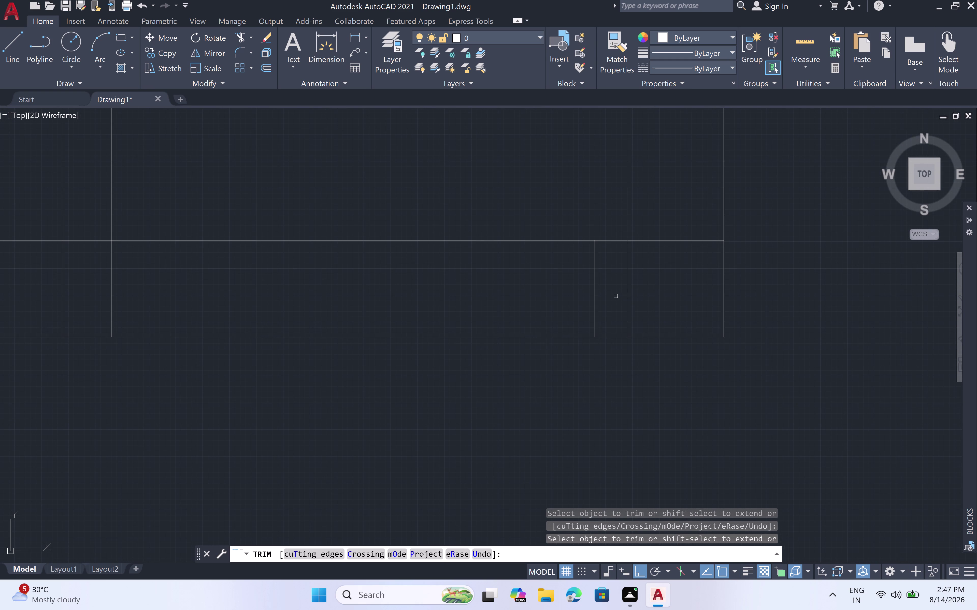
click(641, 290)
scroll(down, 3)
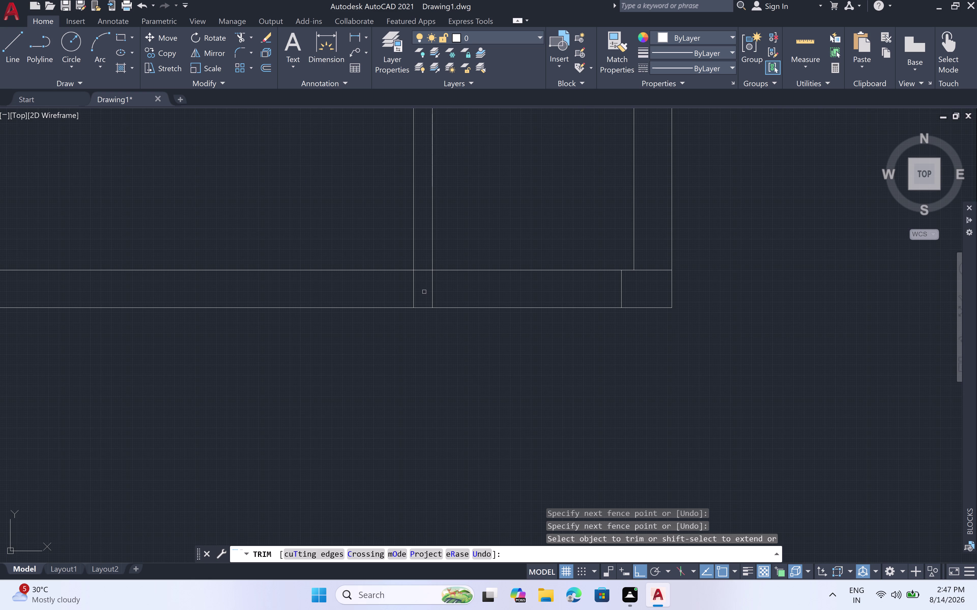
click(421, 270)
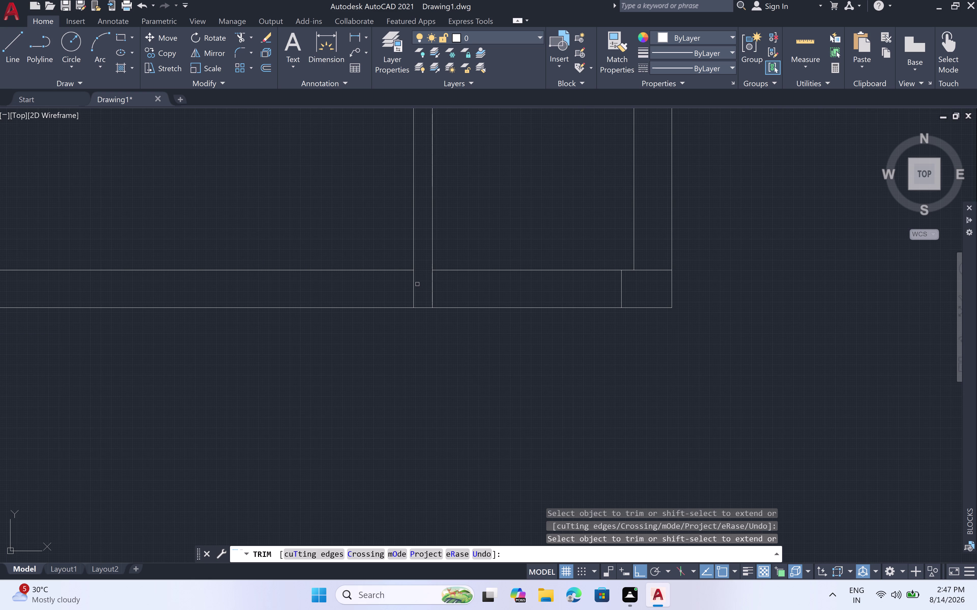
click(415, 284)
click(433, 287)
scroll(down, 3)
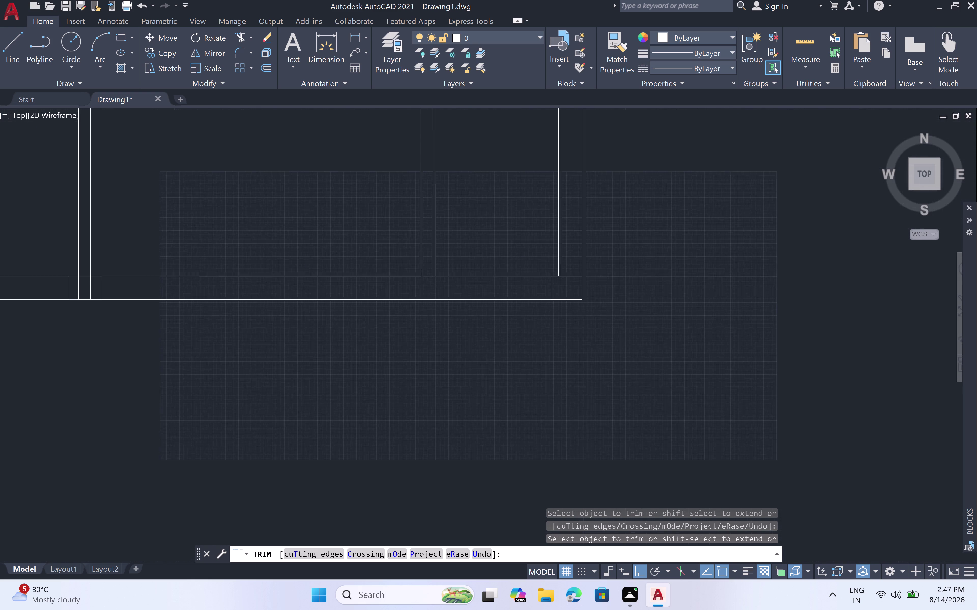
scroll(down, 3)
scroll(up, 3)
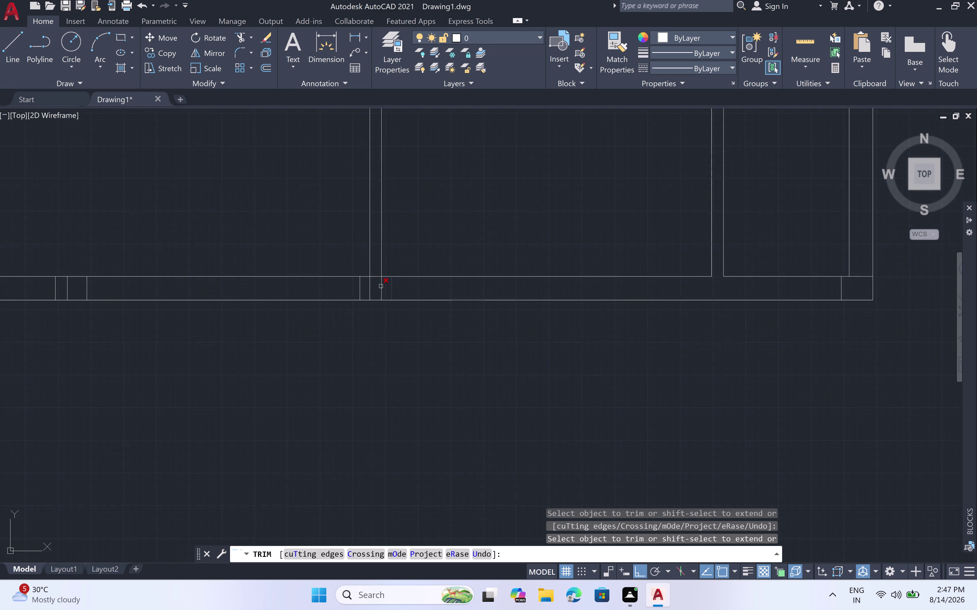
Trim the wall lines crossing the door and window openings.
double_click(379, 283)
click(385, 283)
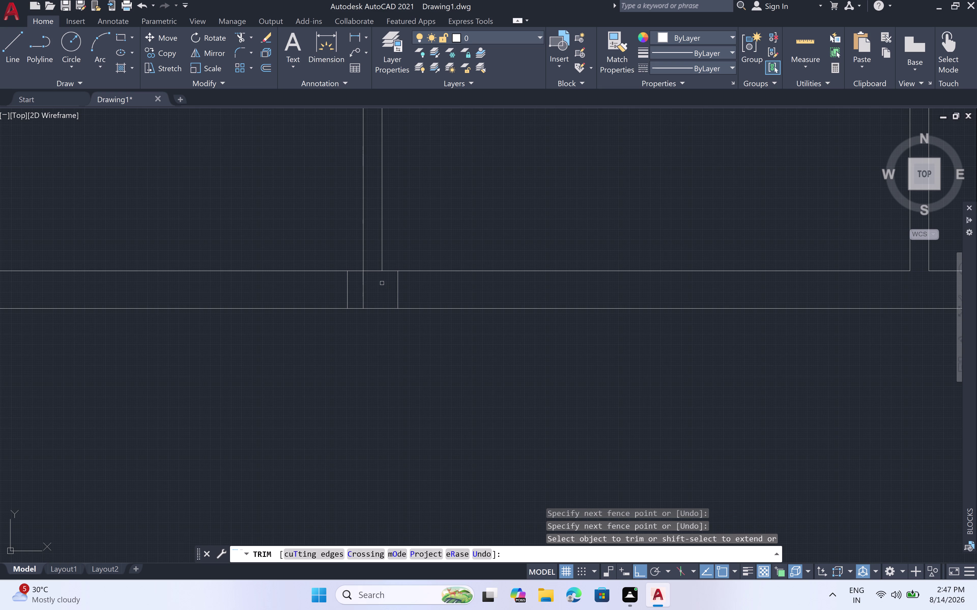
click(377, 285)
click(359, 284)
scroll(down, 3)
scroll(up, 3)
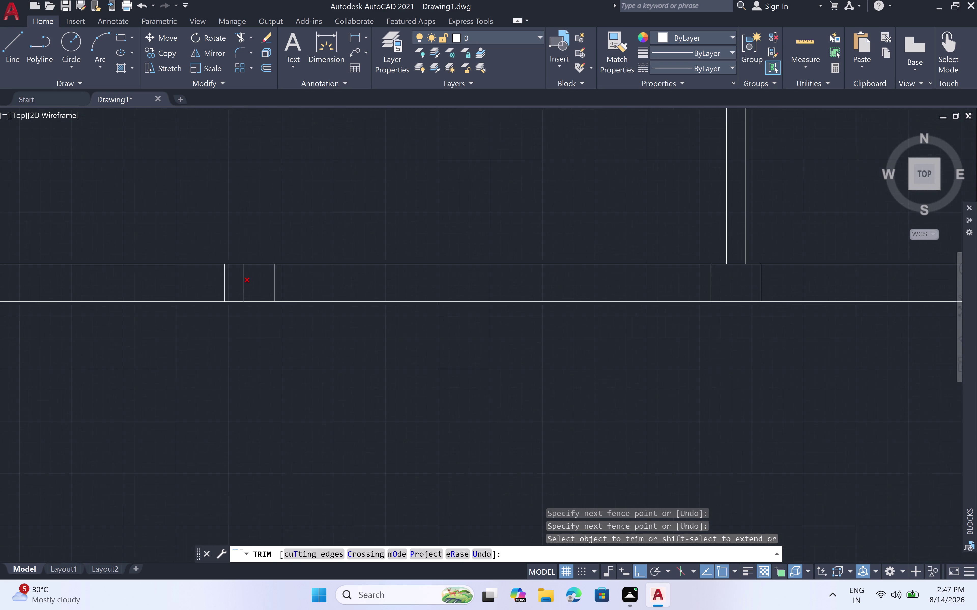
click(243, 284)
scroll(down, 3)
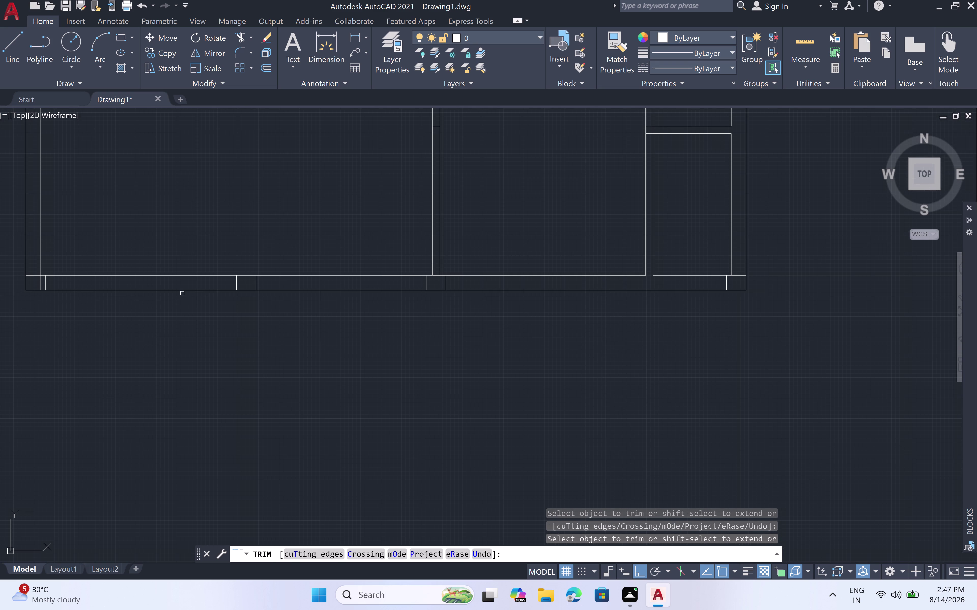
scroll(up, 3)
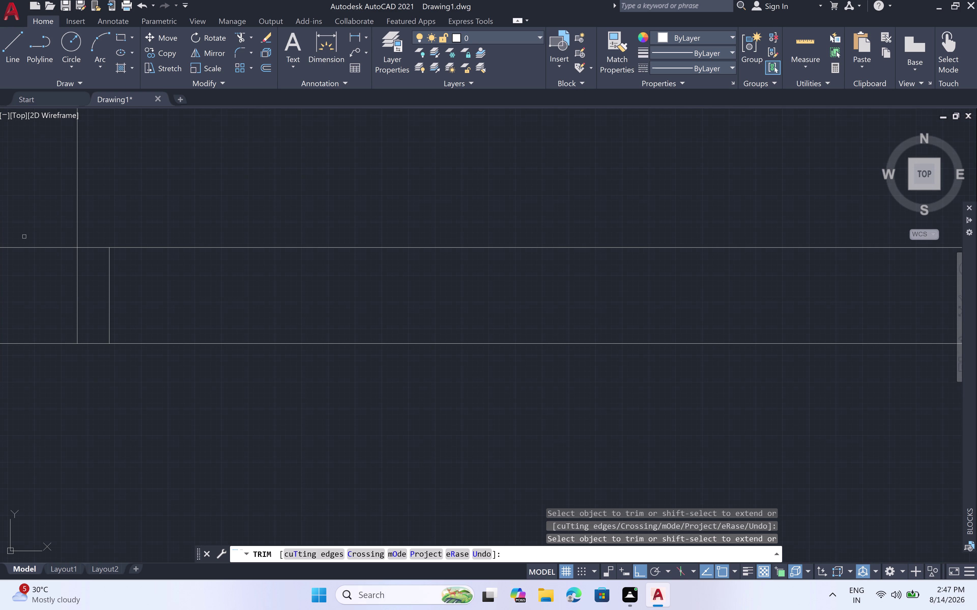
Trim overlapping segments at the left wall junction and an inner wall.
click(22, 247)
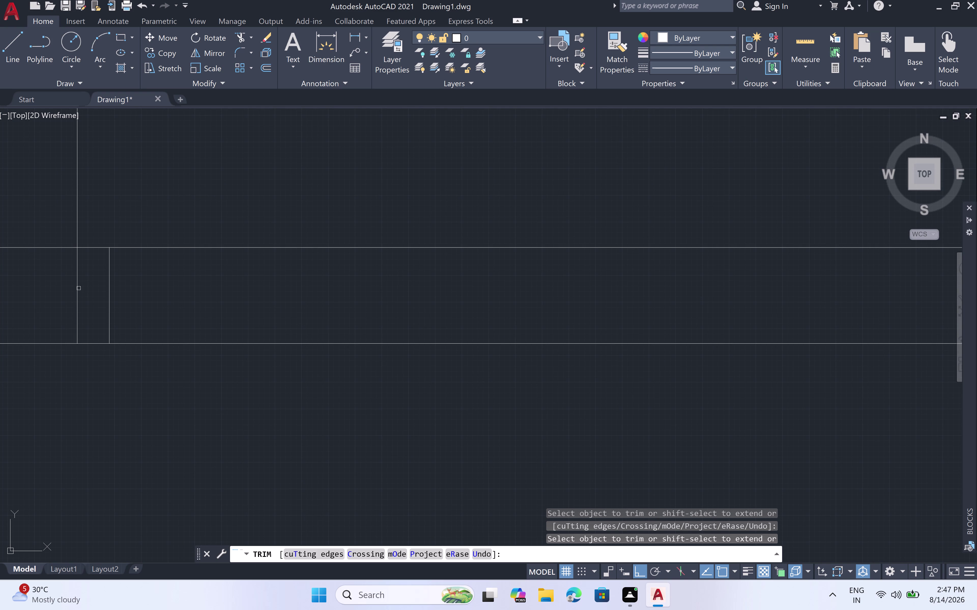
click(77, 287)
scroll(down, 3)
middle_drag(84, 246, 85, 246)
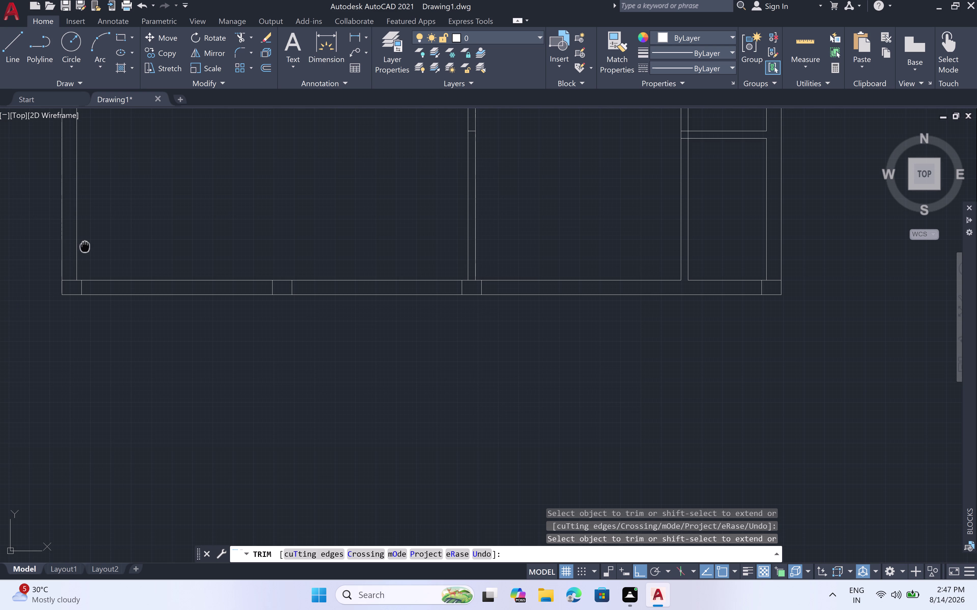
middle_drag(84, 247, 357, 424)
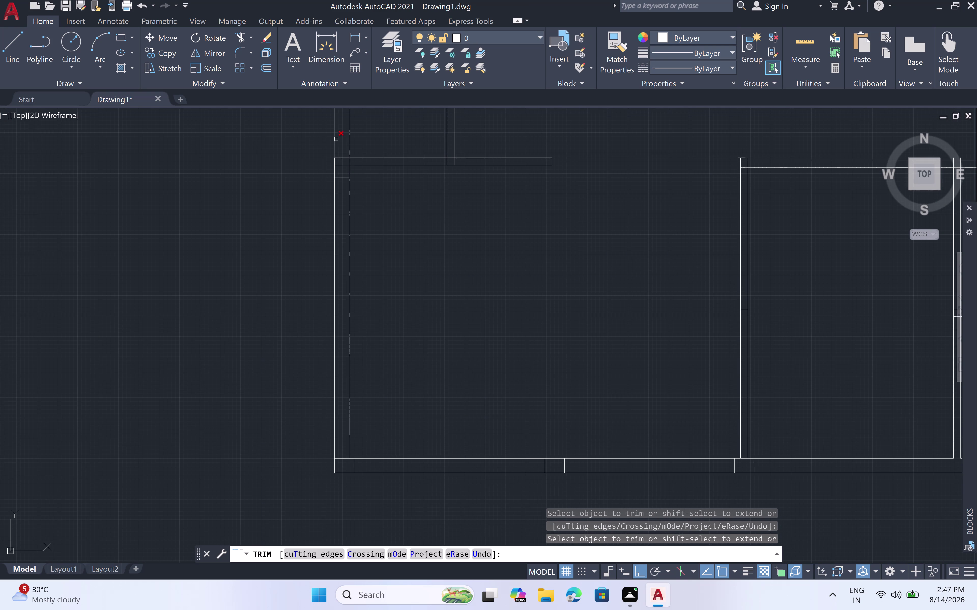
scroll(up, 3)
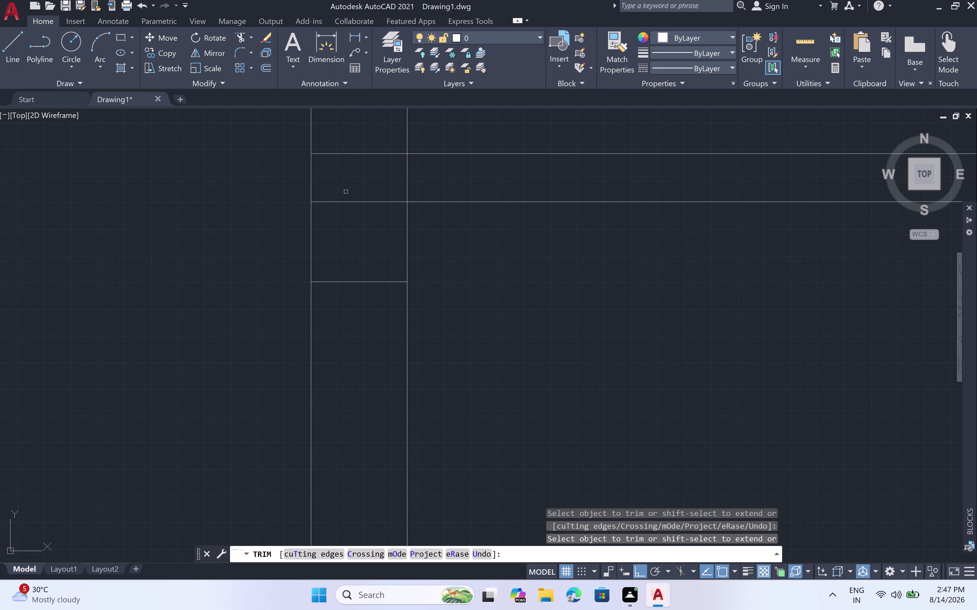
click(343, 201)
scroll(down, 3)
middle_drag(403, 225, 404, 227)
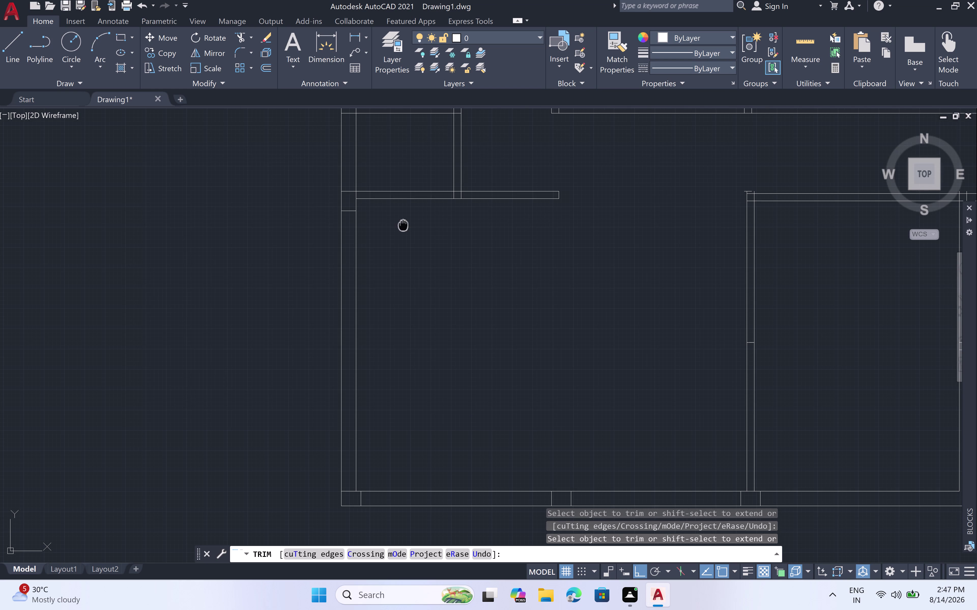
middle_drag(404, 227, 423, 339)
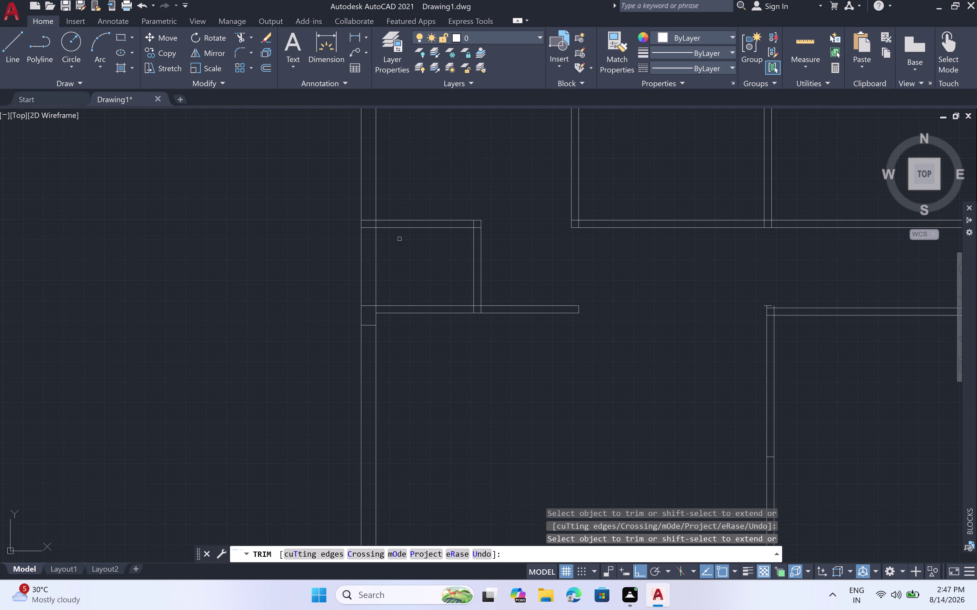
scroll(up, 3)
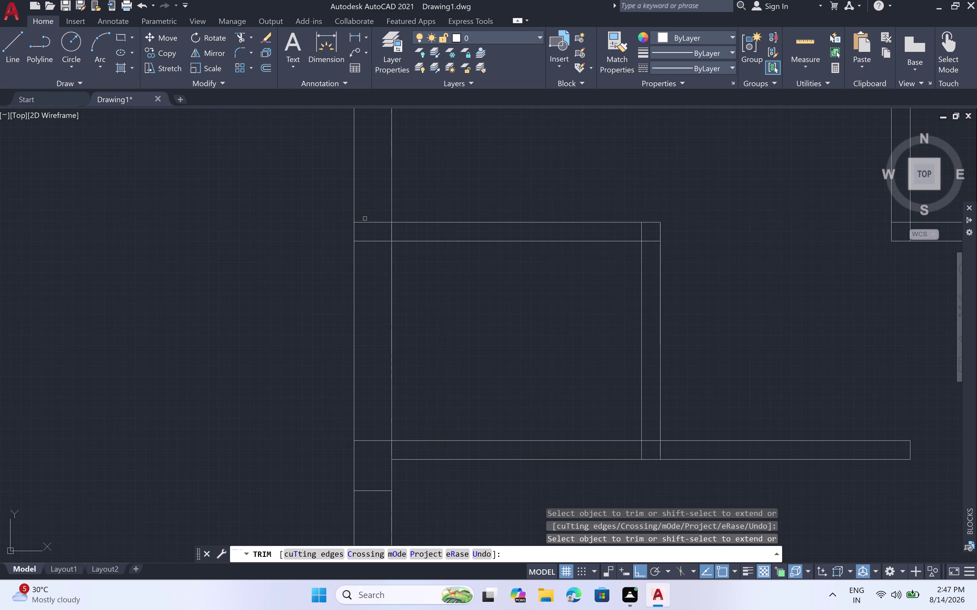
Trim the last leftover segments at an inner wall corner and end TRIM.
click(369, 221)
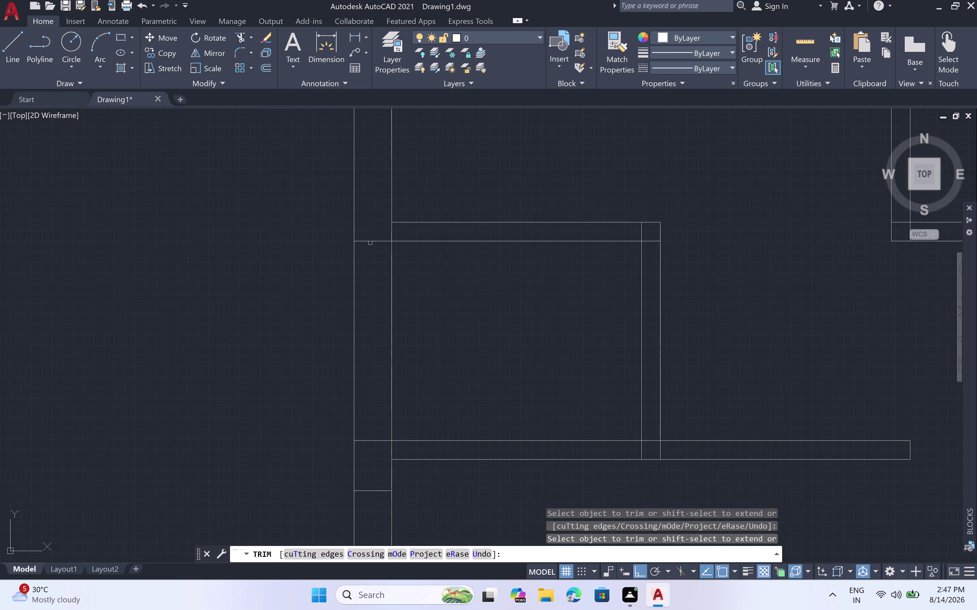
click(370, 243)
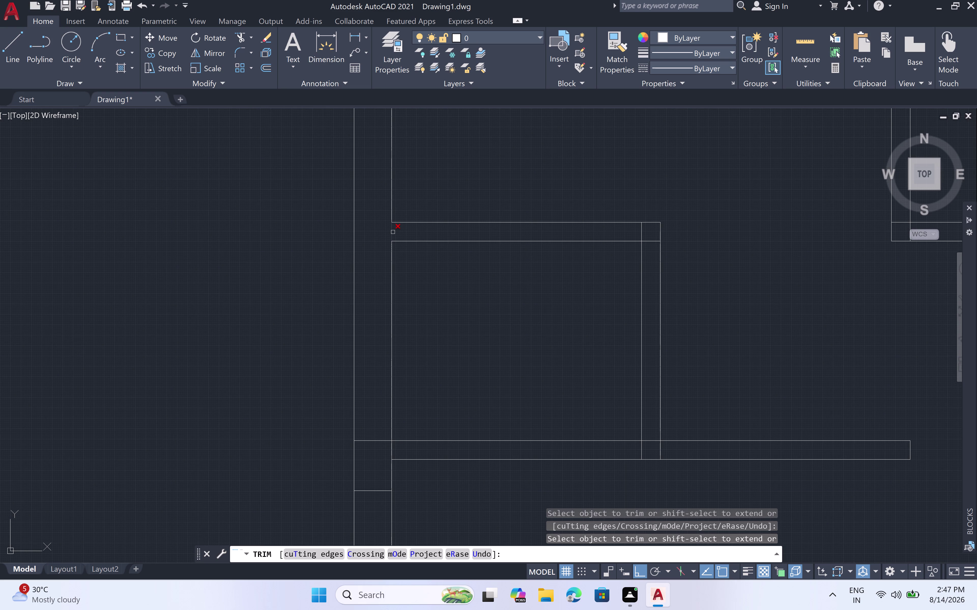
click(392, 232)
scroll(down, 3)
middle_drag(405, 204, 429, 322)
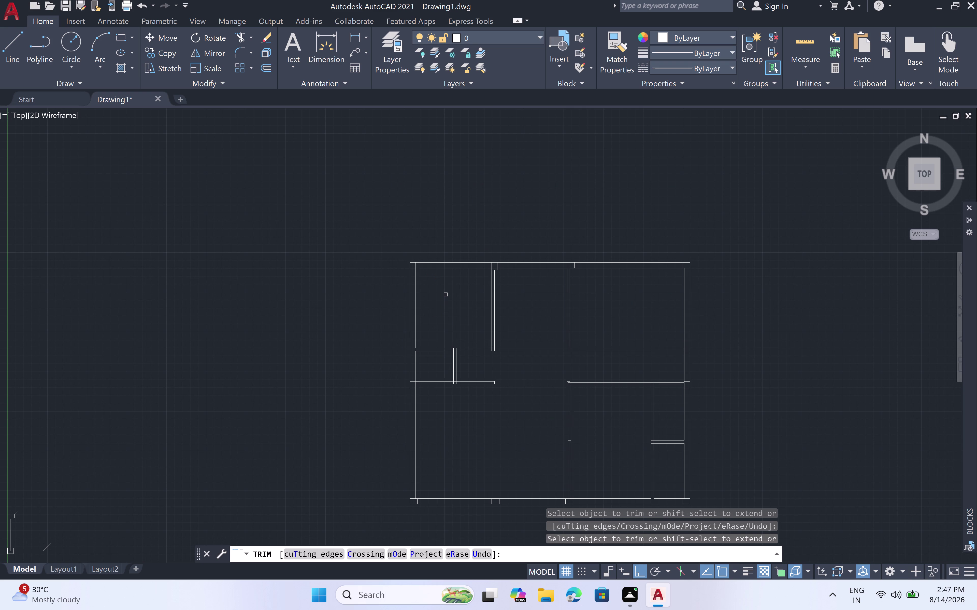
key(Escape)
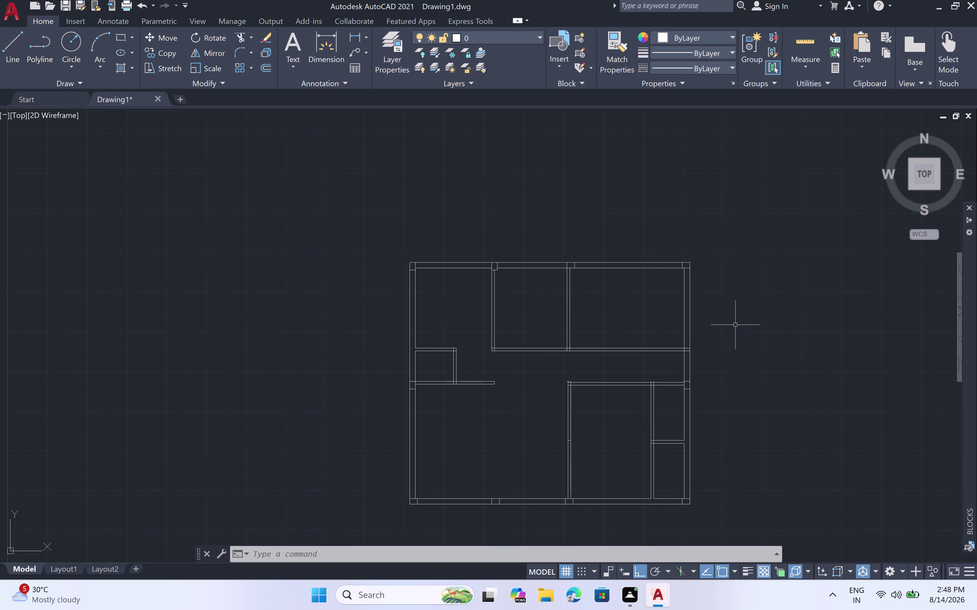
Start HATCH with the SOLID pattern and a yellow hatch colour.
text(h)
key(space)
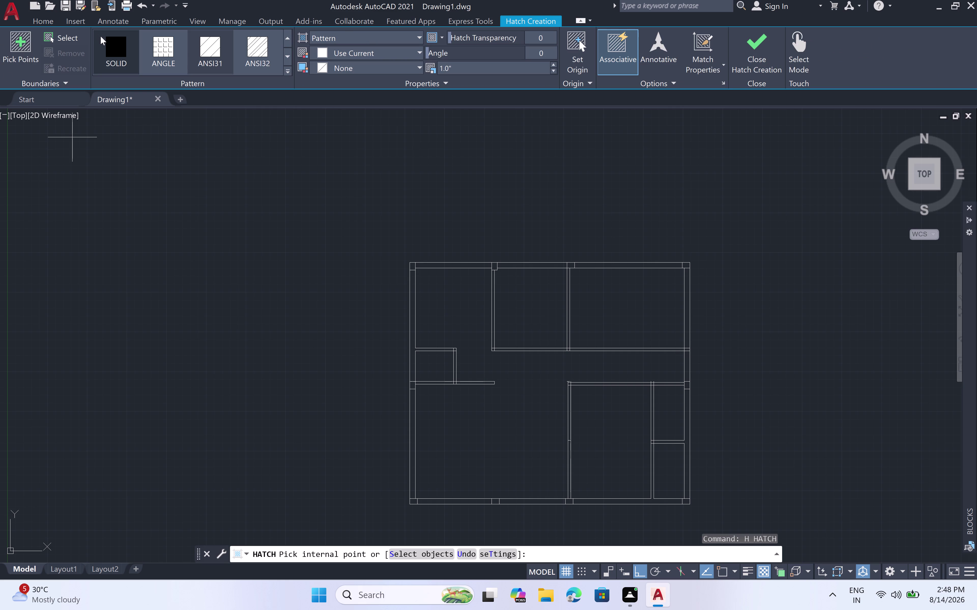
click(108, 46)
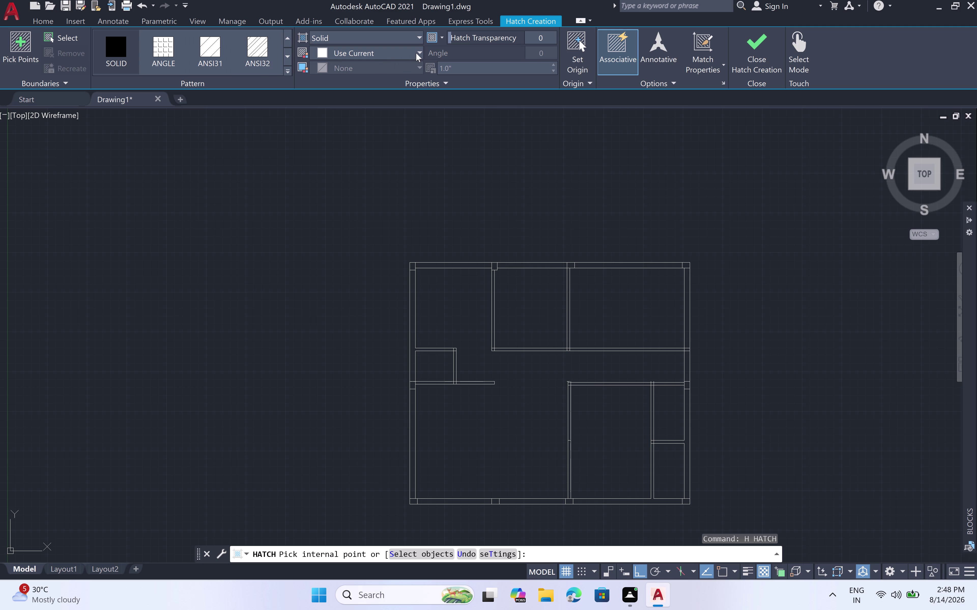
click(418, 51)
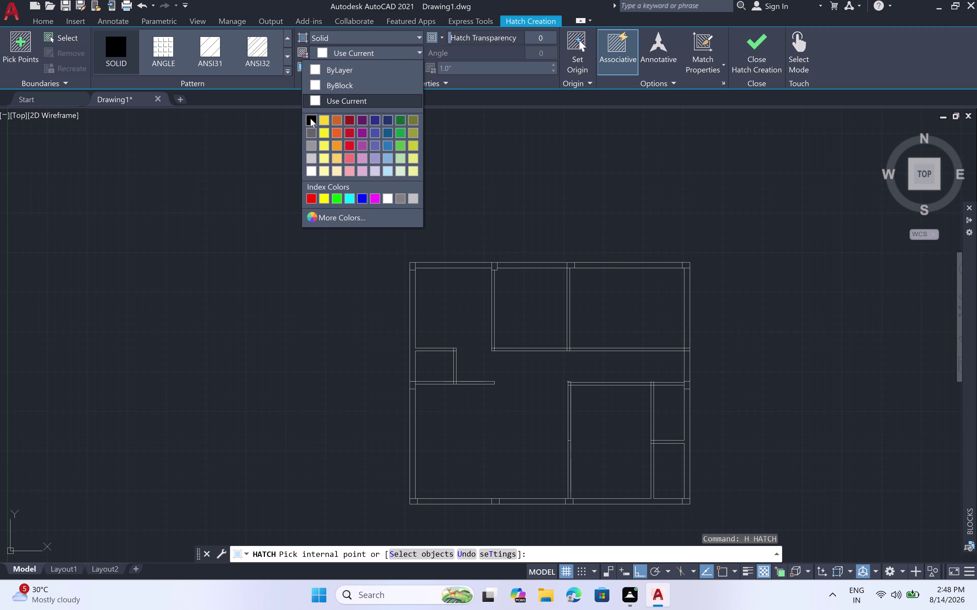
click(320, 118)
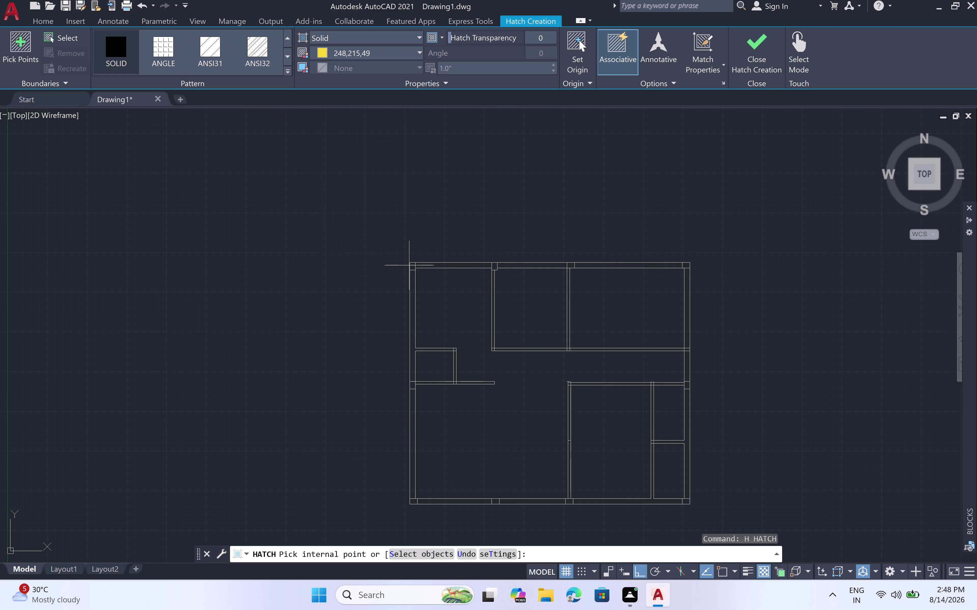
Fill the top-left corner column square with the yellow solid hatch.
scroll(up, 3)
scroll(up, 3)
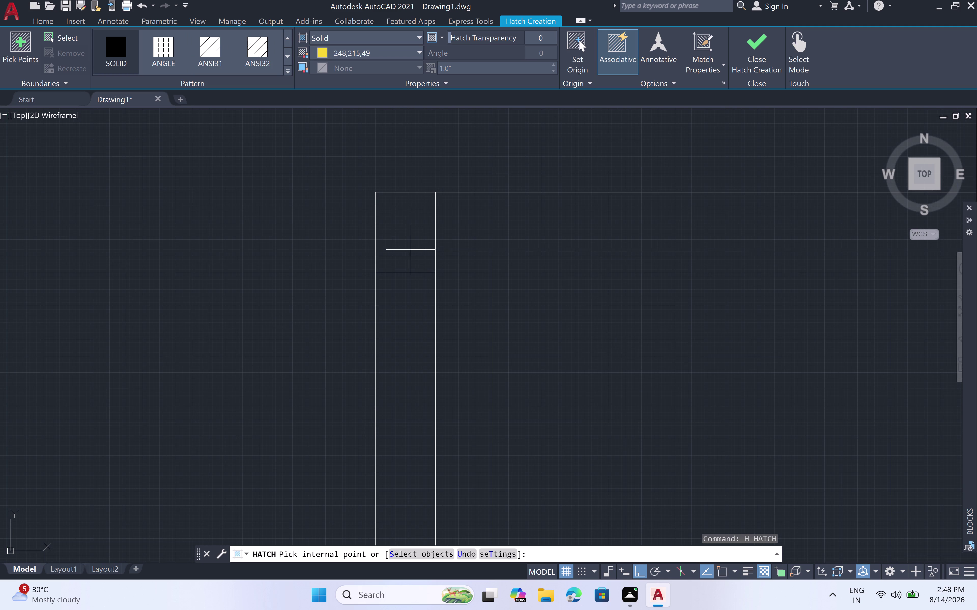
click(410, 241)
scroll(down, 3)
scroll(down, 3)
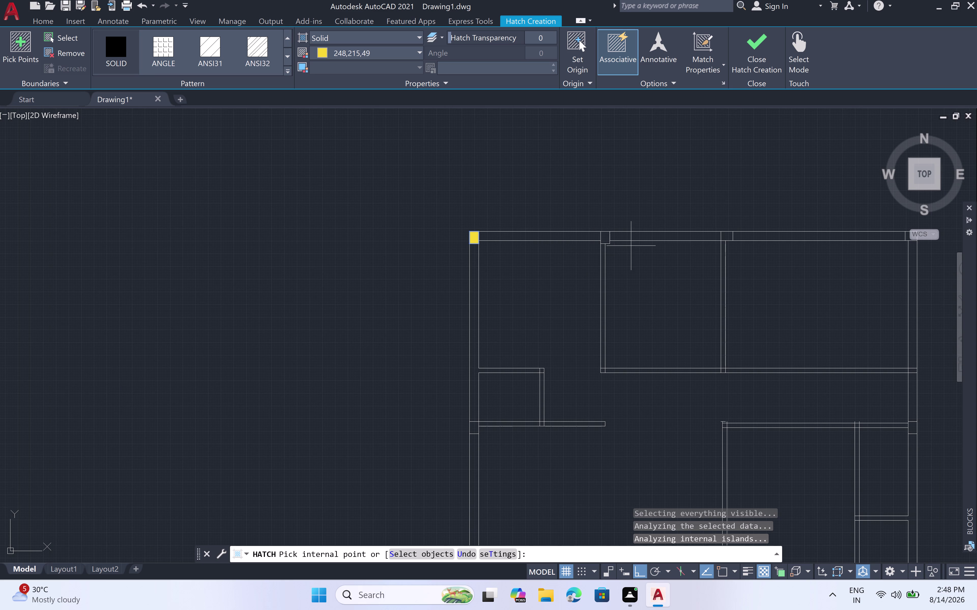
Fill three column squares along the top wall with solid yellow hatch.
scroll(up, 3)
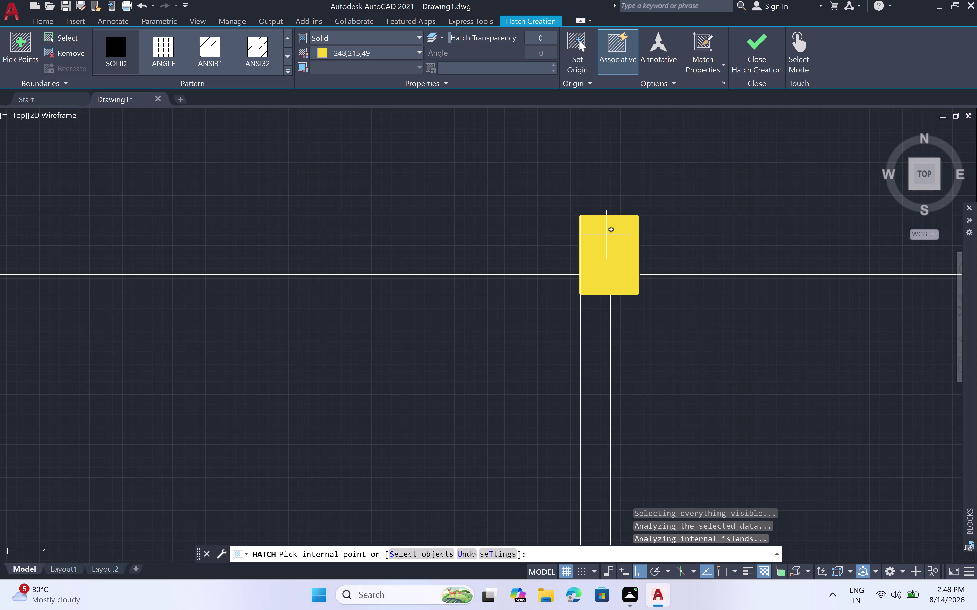
click(606, 236)
scroll(down, 3)
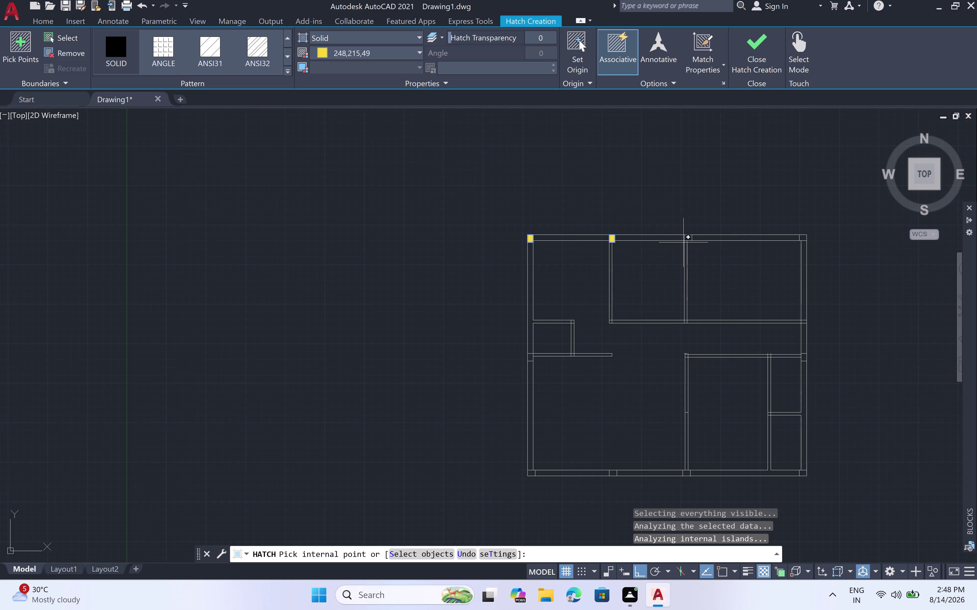
scroll(up, 3)
click(708, 214)
scroll(down, 3)
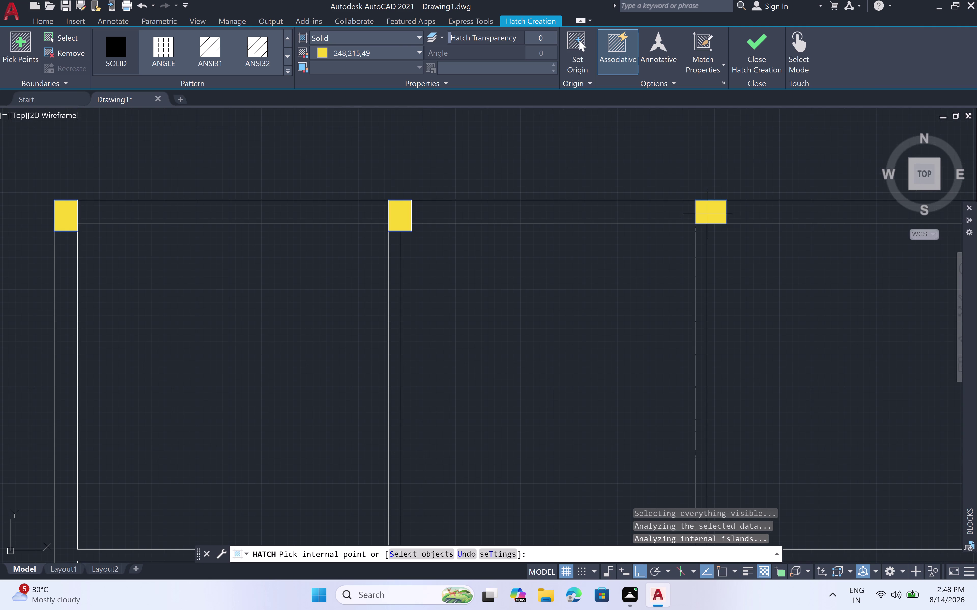
scroll(down, 3)
middle_drag(837, 287, 530, 329)
scroll(up, 3)
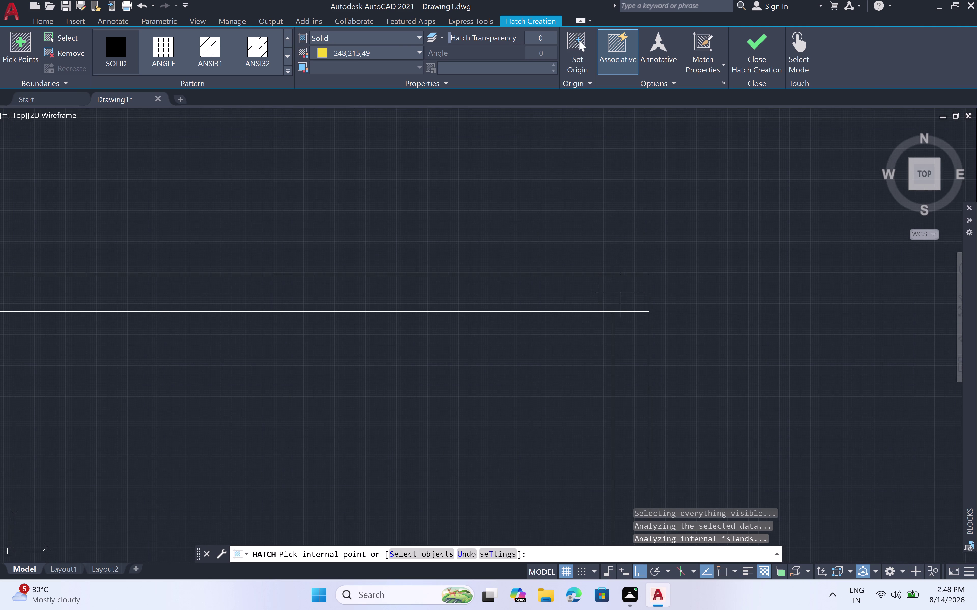
click(622, 295)
scroll(down, 3)
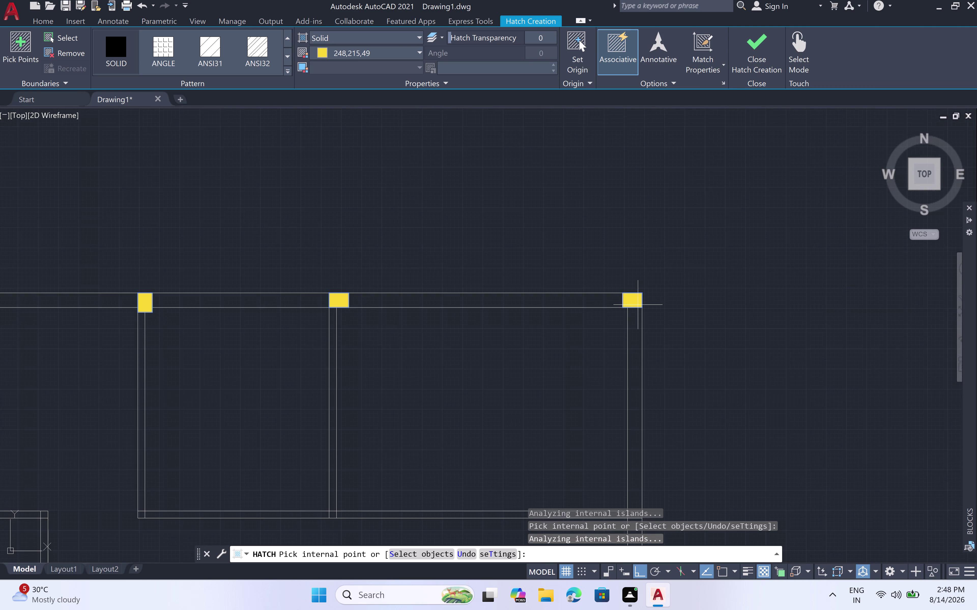
scroll(down, 3)
scroll(up, 3)
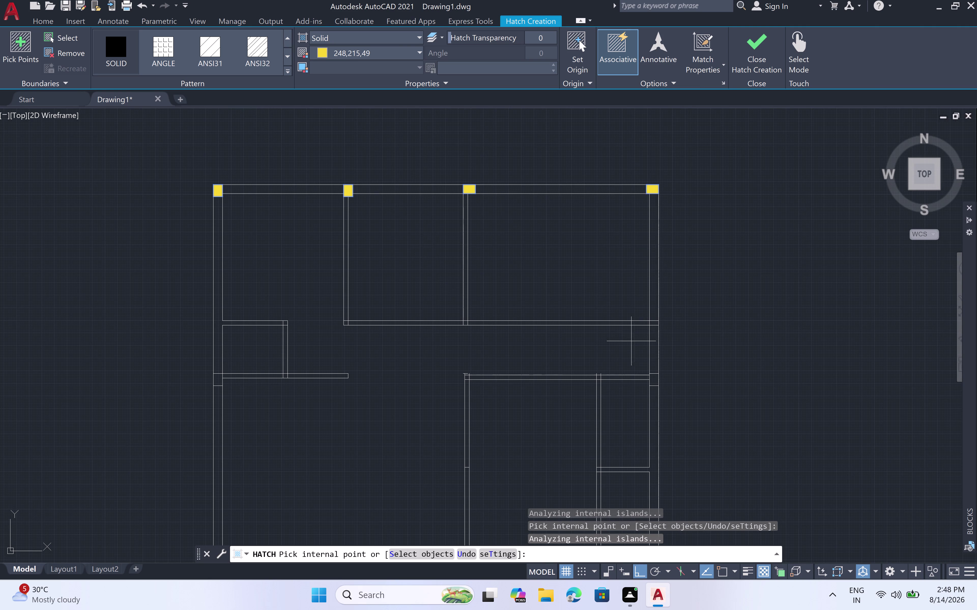
scroll(up, 3)
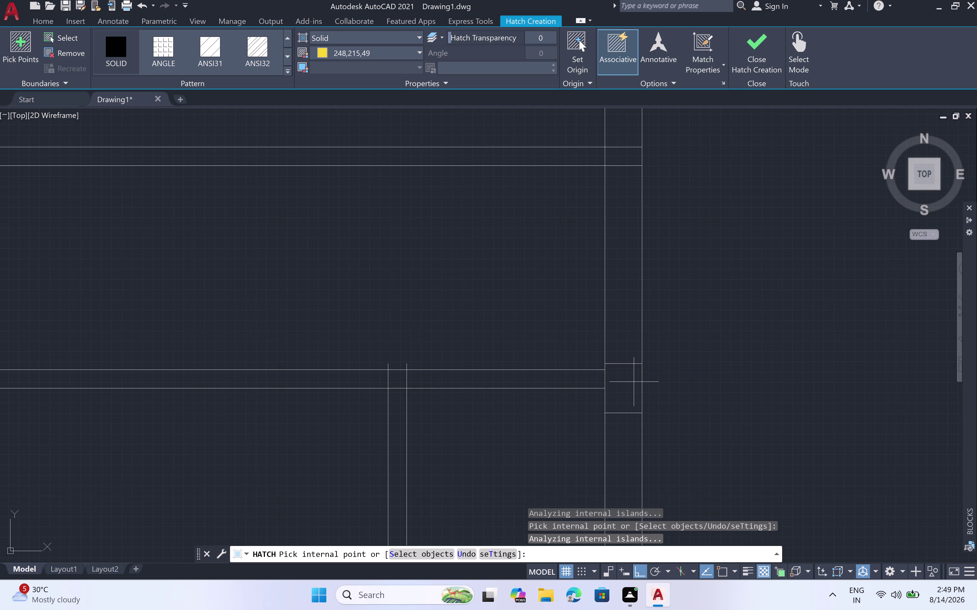
Hatch the wall-junction column and the bottom-right corner column in solid yellow.
click(624, 382)
scroll(down, 3)
scroll(down, 3)
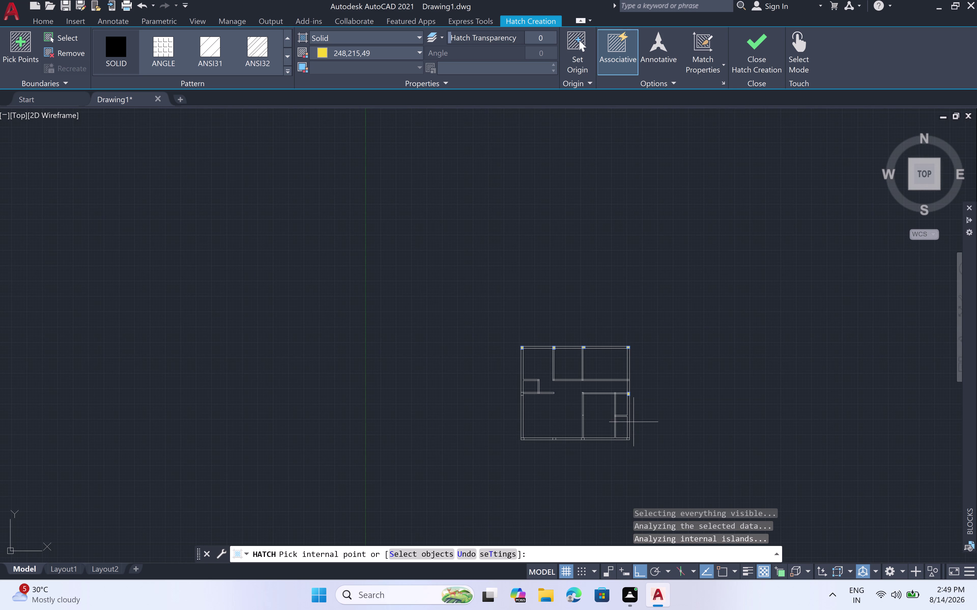
scroll(up, 3)
scroll(up, 3)
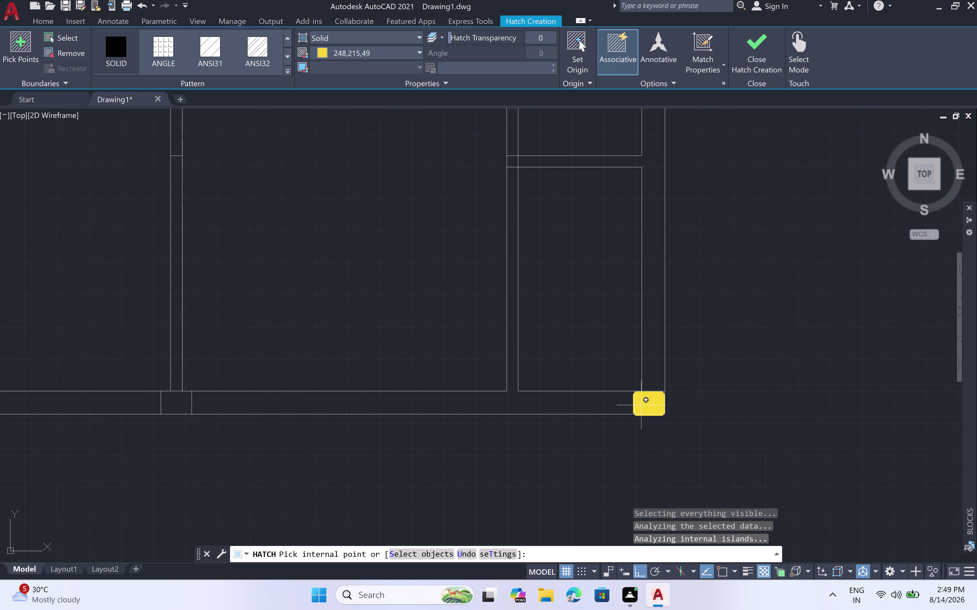
click(640, 406)
scroll(down, 3)
scroll(down, 3)
scroll(down, 3)
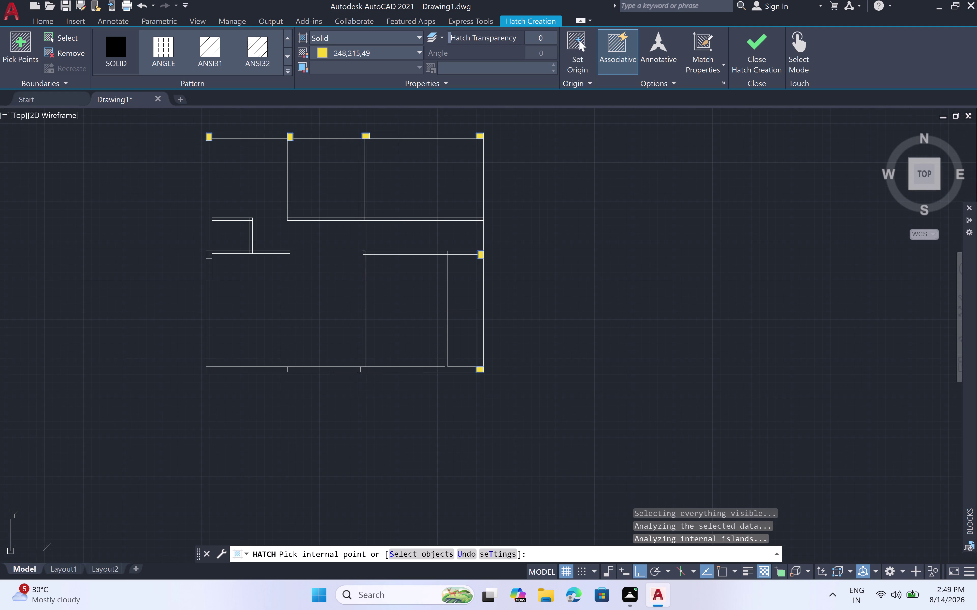
Hatch two bottom-wall columns, the bottom-left corner and left-wall column, then end hatching.
scroll(up, 3)
click(367, 367)
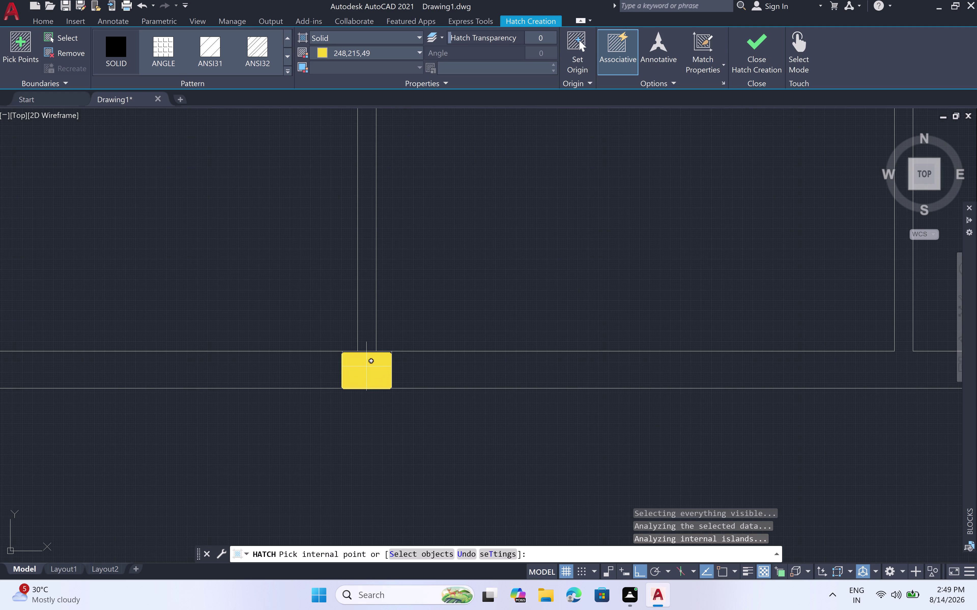
scroll(down, 3)
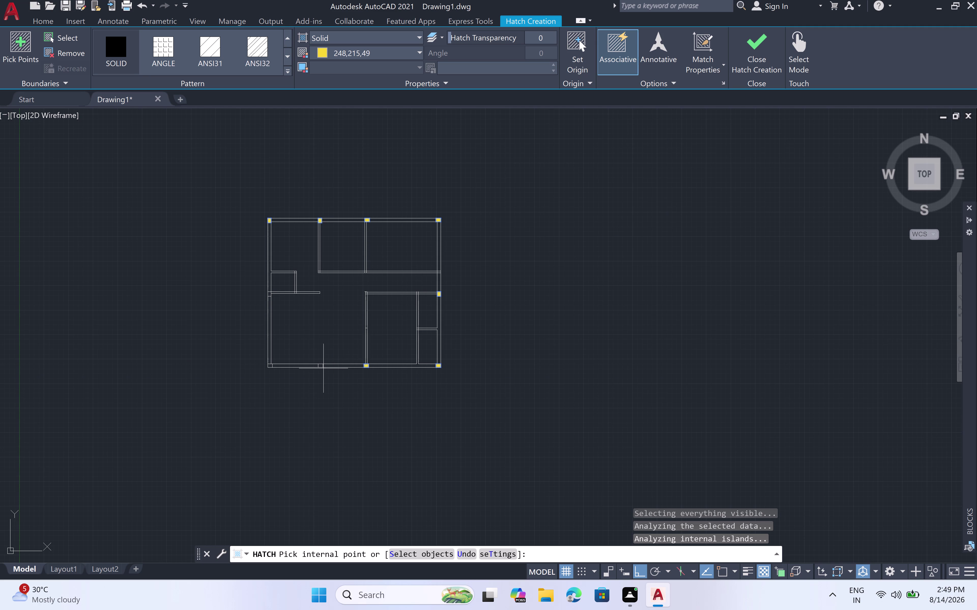
scroll(up, 3)
click(320, 366)
scroll(down, 3)
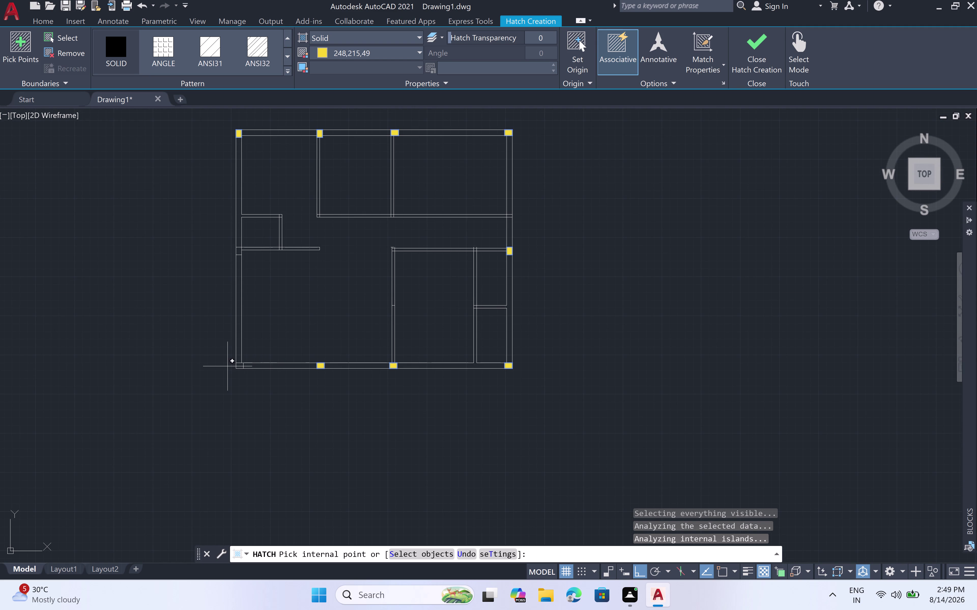
scroll(up, 3)
click(243, 361)
scroll(down, 3)
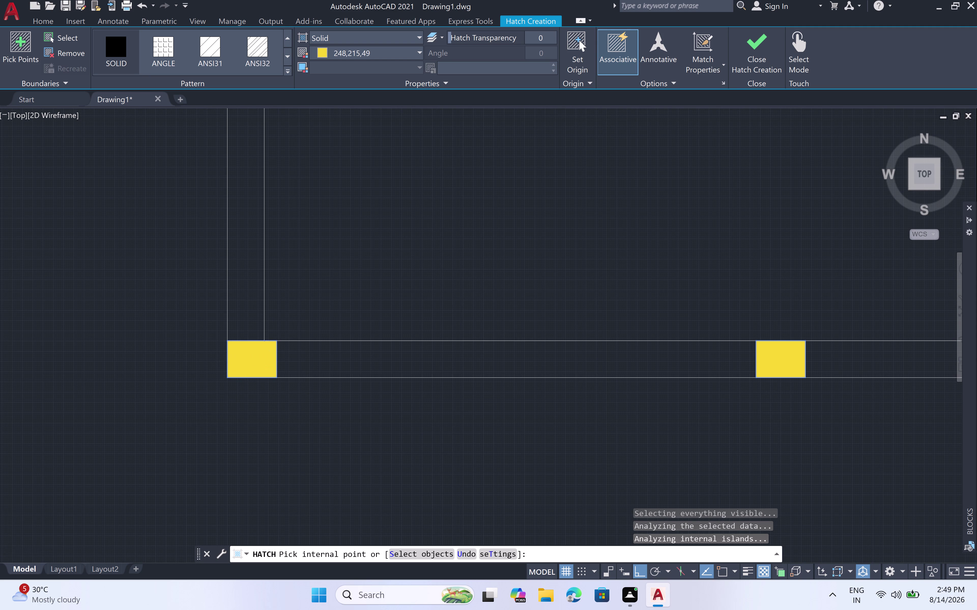
scroll(down, 3)
scroll(up, 3)
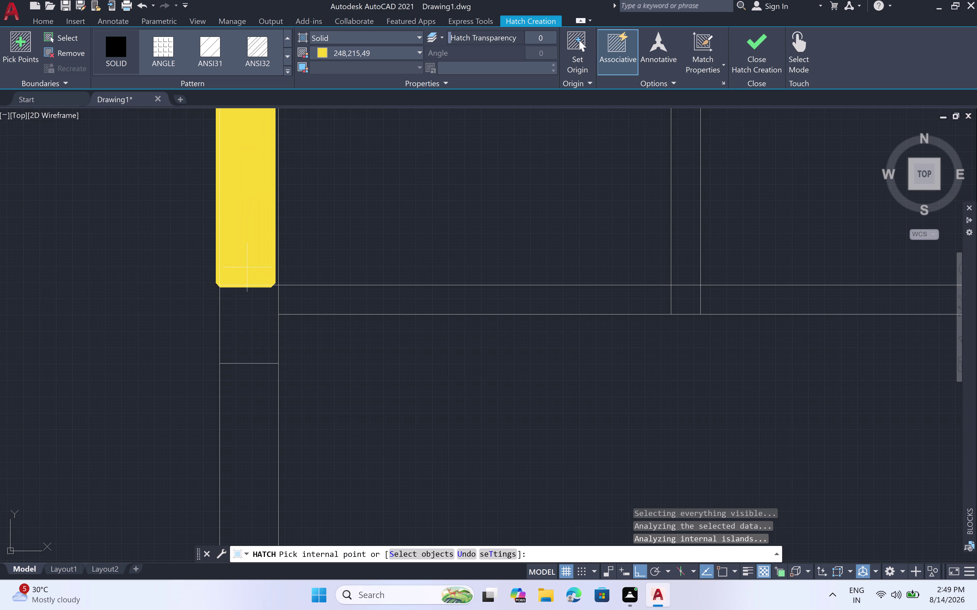
click(244, 318)
scroll(down, 3)
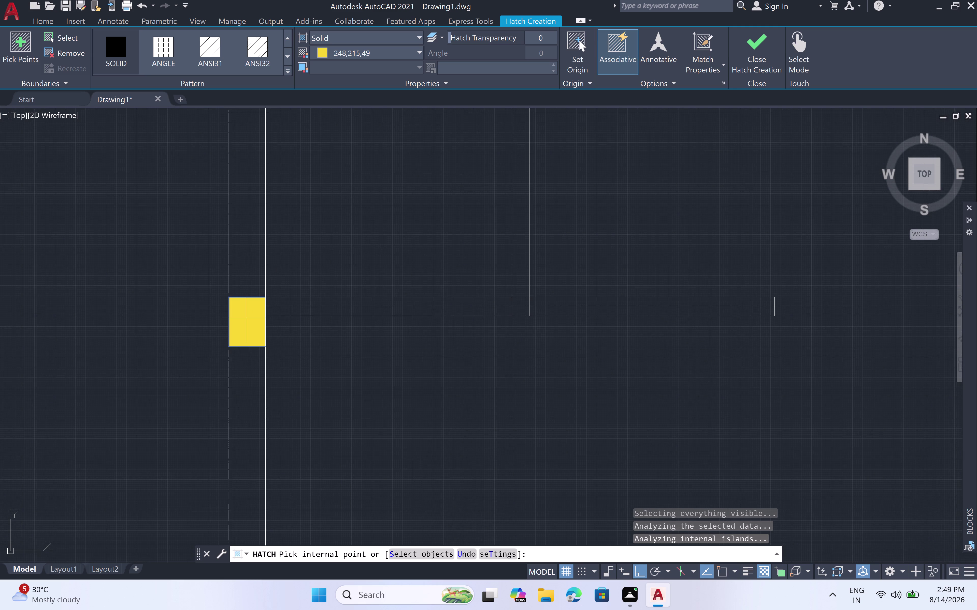
scroll(down, 3)
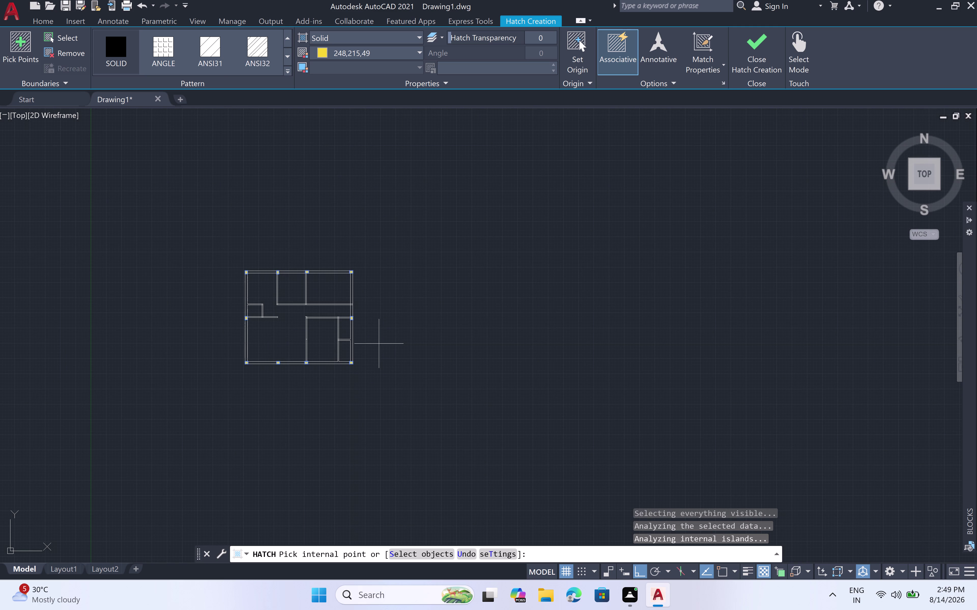
key(Escape)
Zoom to view the fully hatched plan and start the LINE command with L.
scroll(up, 3)
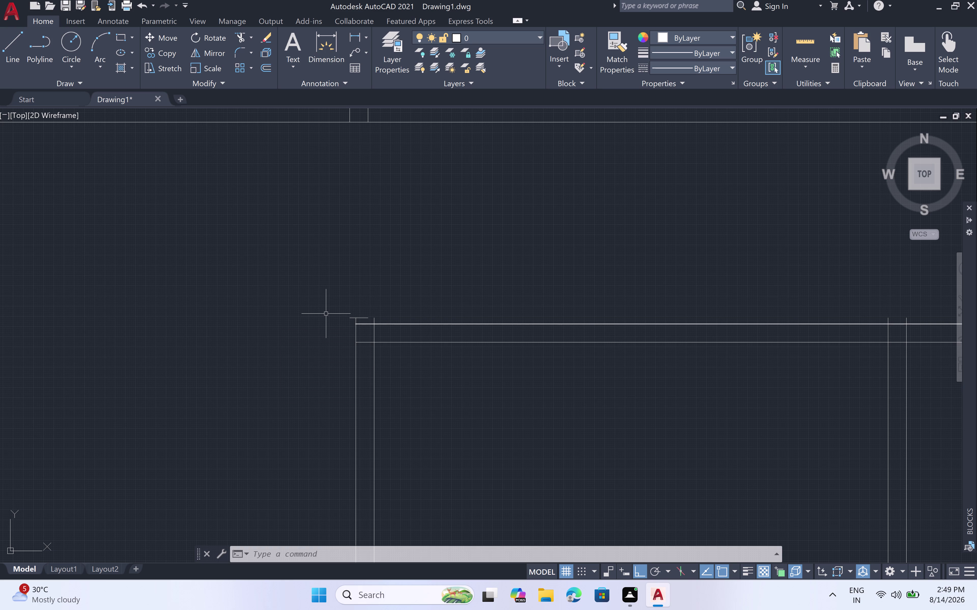
scroll(up, 3)
scroll(down, 3)
scroll(down, 3)
text(l)
key(space)
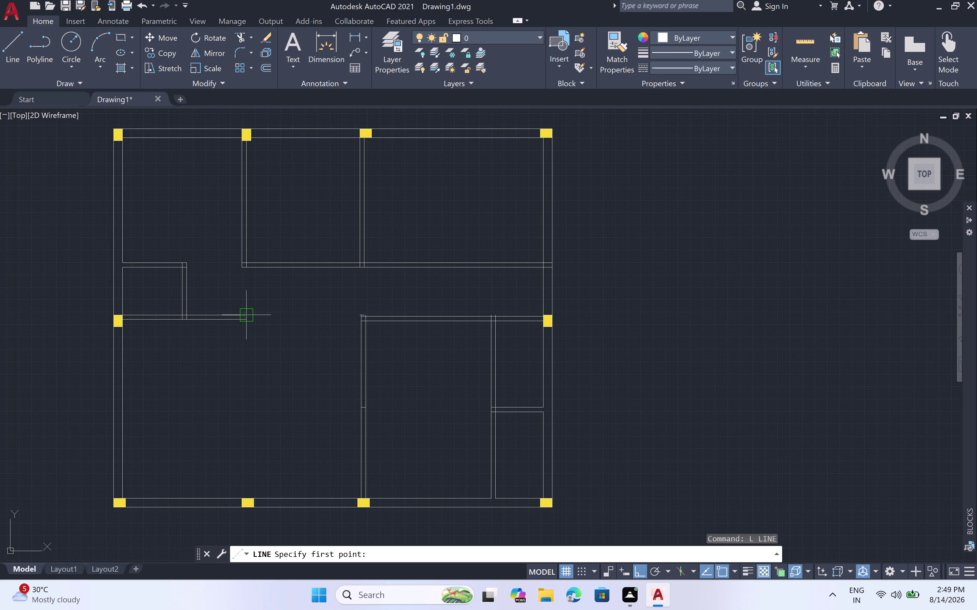
Pick two trial points for a detail line, then cancel it.
scroll(up, 3)
click(231, 335)
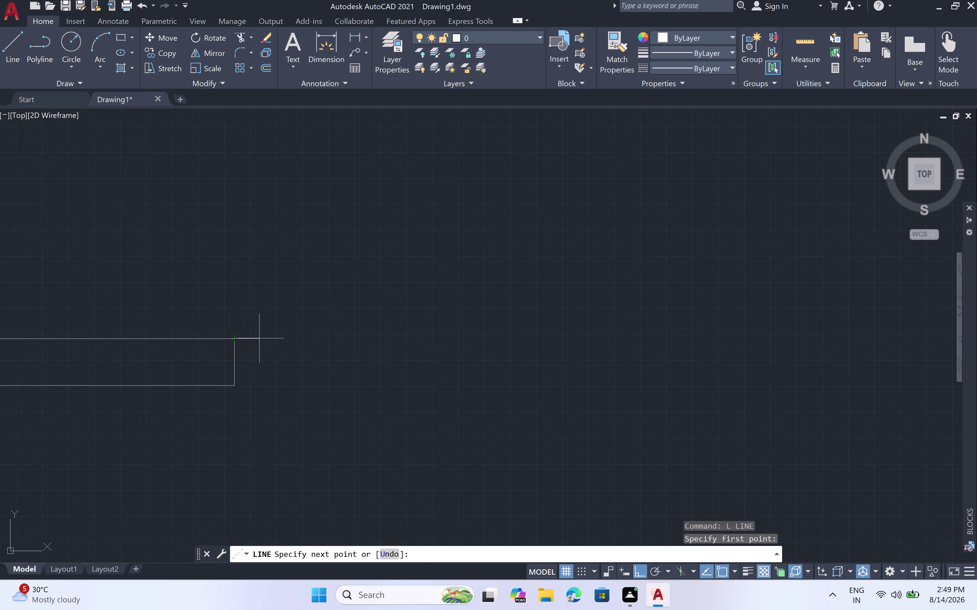
scroll(down, 3)
scroll(up, 3)
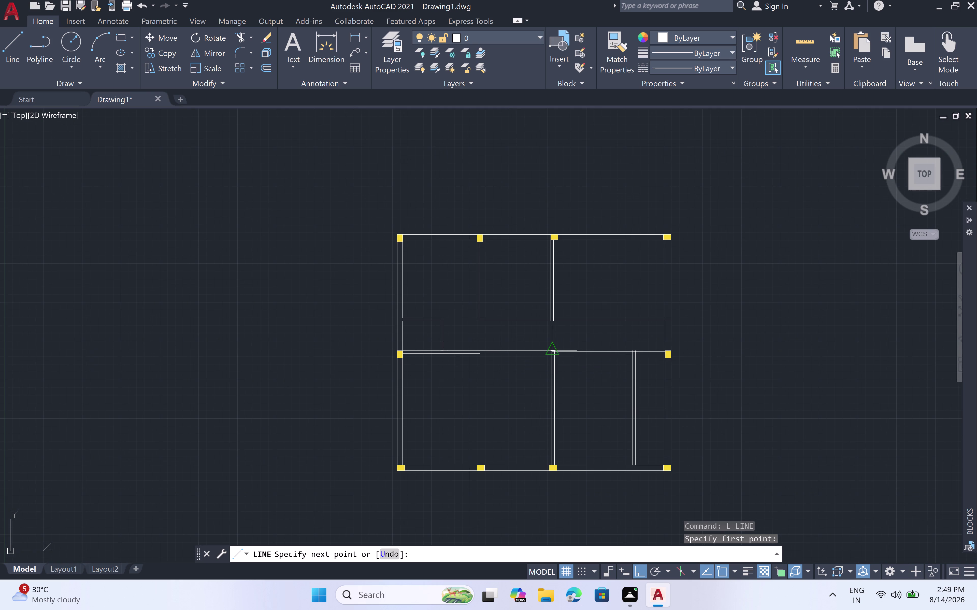
scroll(up, 3)
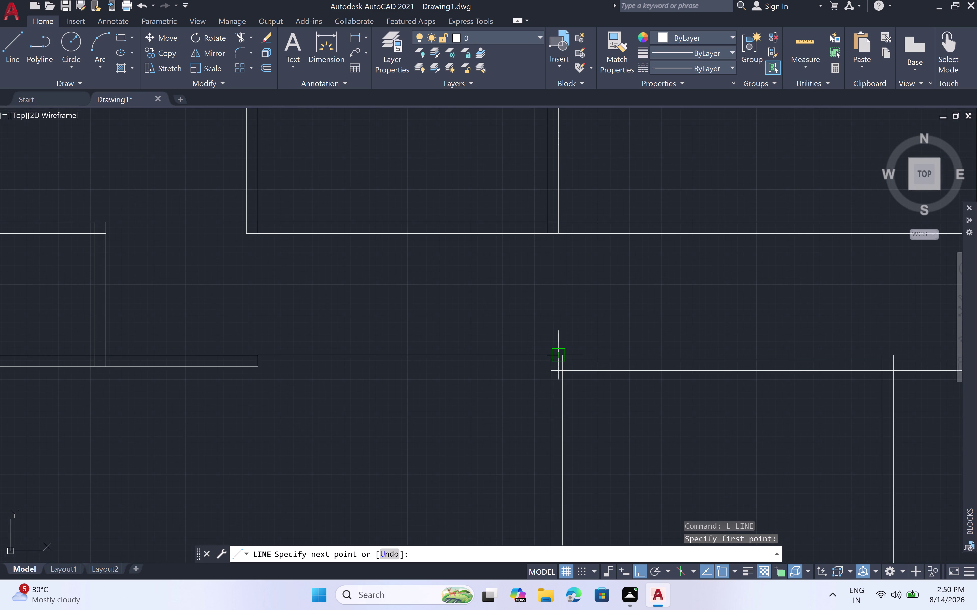
scroll(up, 3)
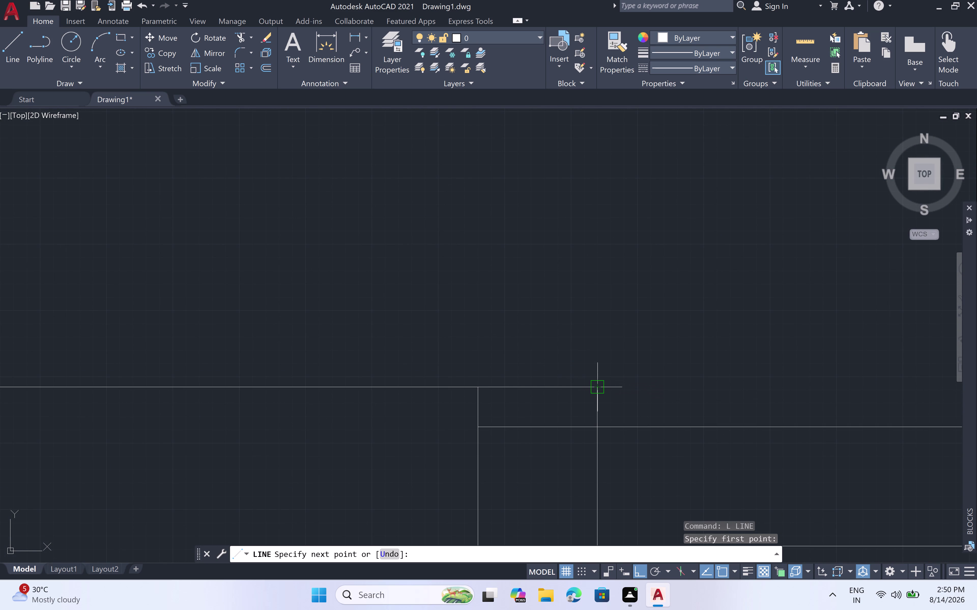
click(596, 383)
key(Escape)
scroll(down, 3)
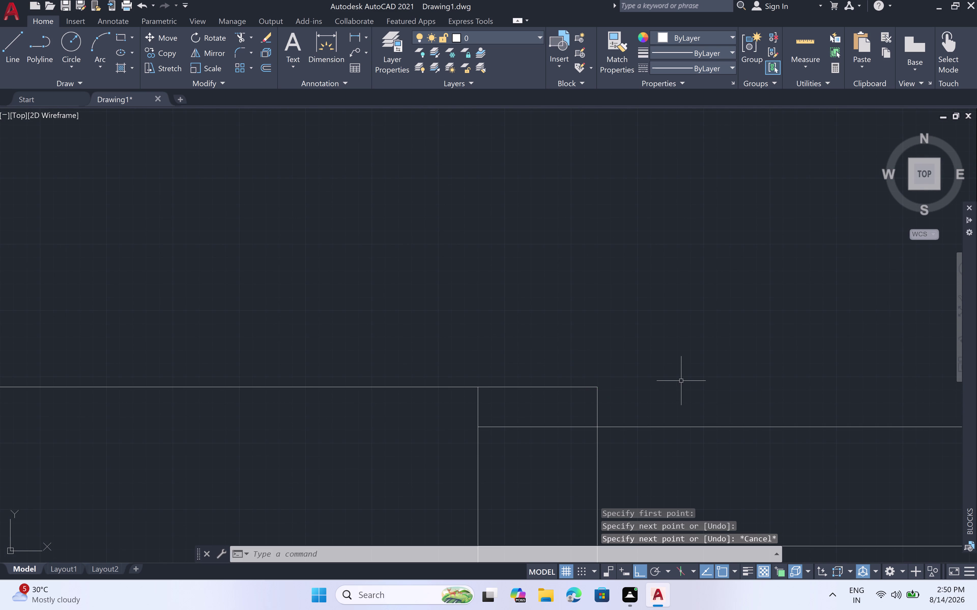
scroll(down, 3)
scroll(down, 3)
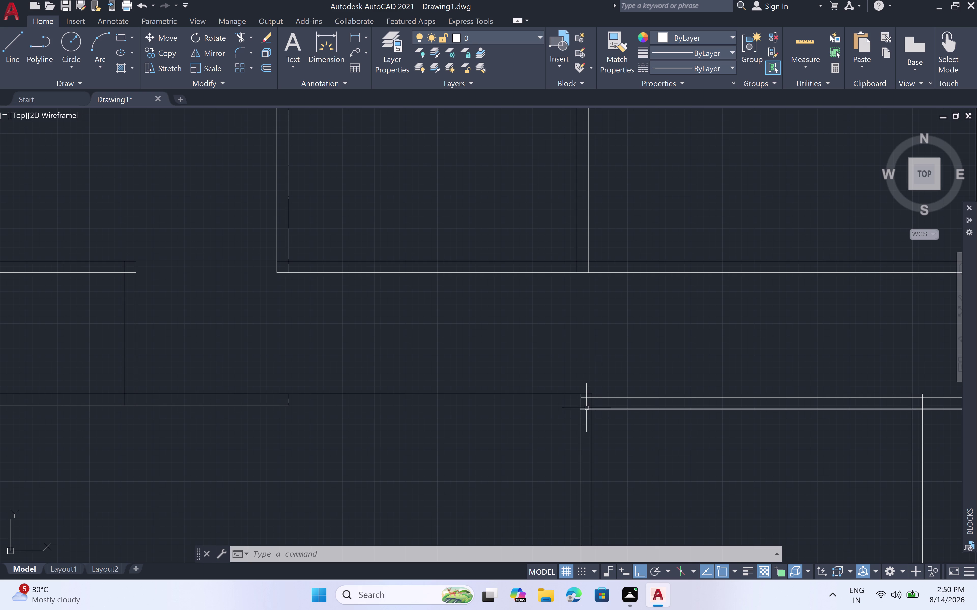
scroll(up, 3)
scroll(down, 3)
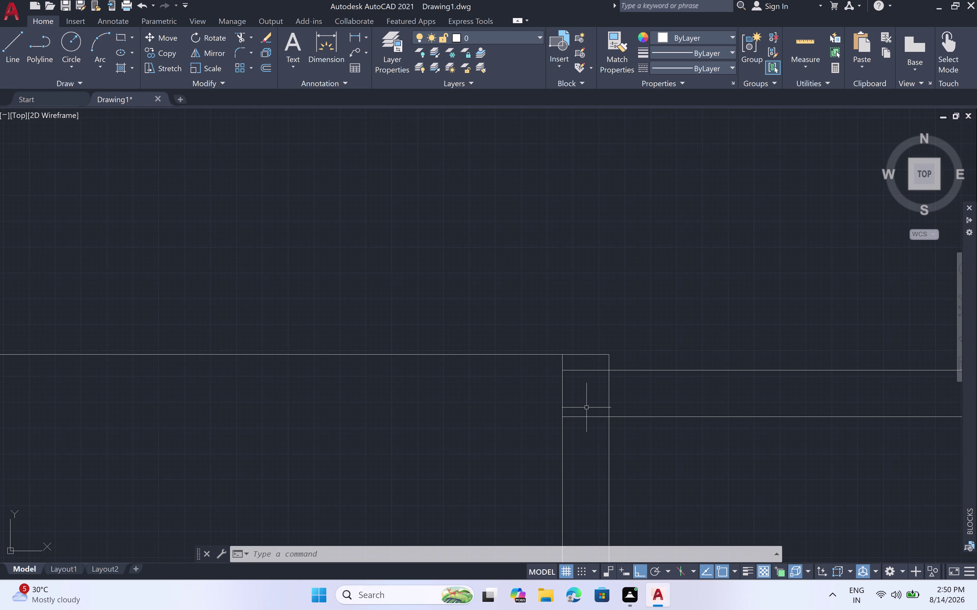
scroll(down, 3)
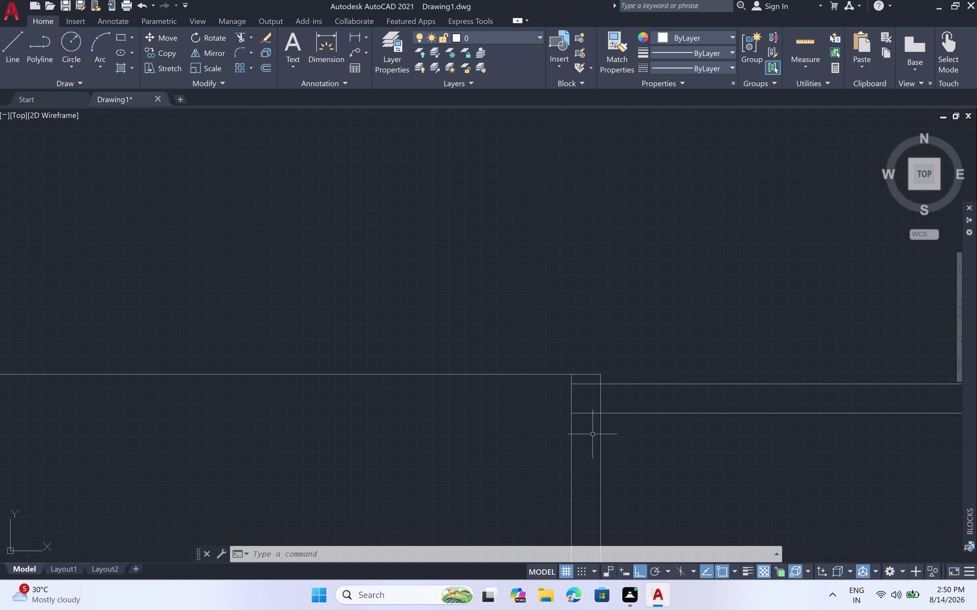
key(Escape)
Draw a 12" vertical line downward from the inner wall corner.
text(l)
key(space)
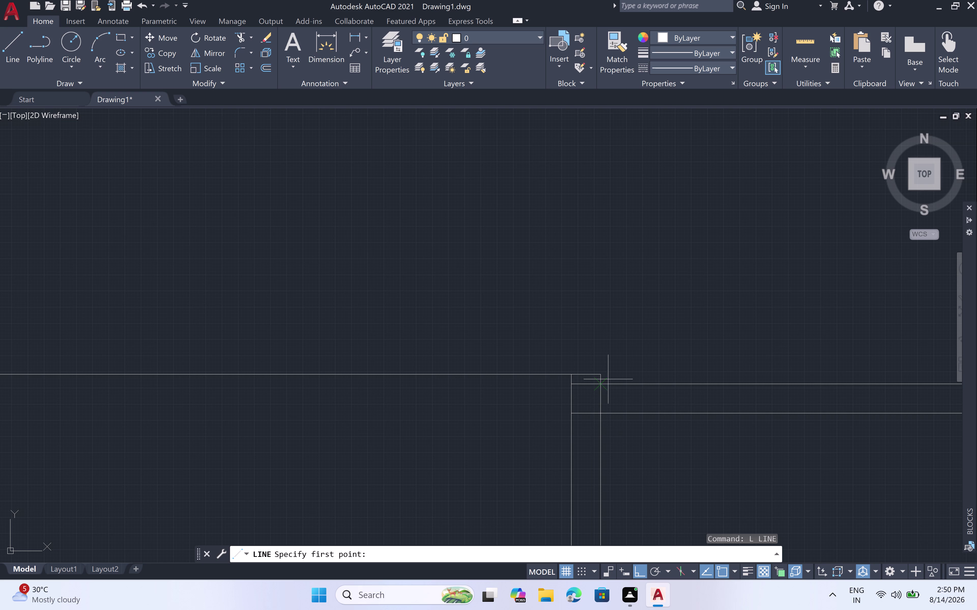
click(601, 385)
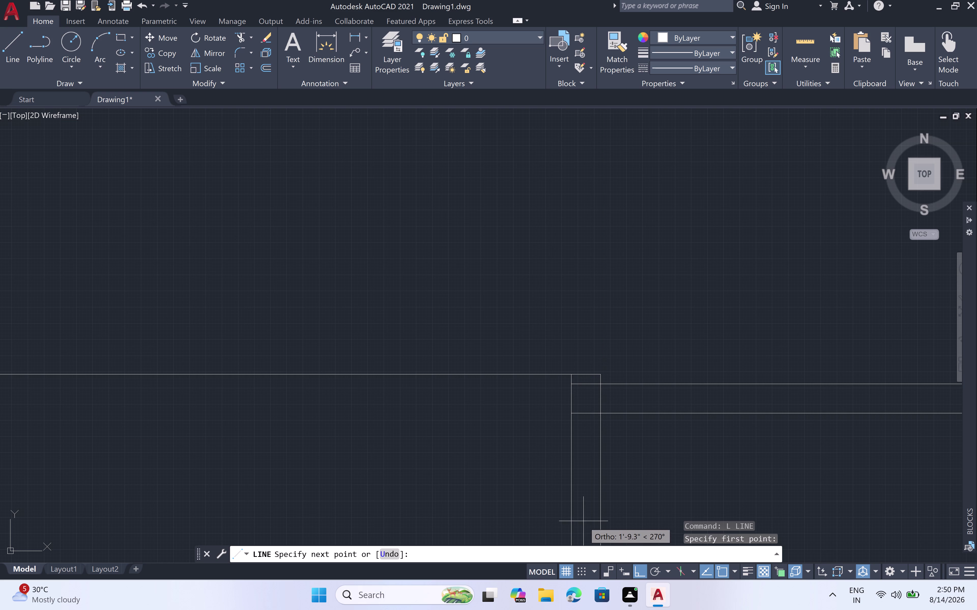
text(12)
key(shift+quotedbl)
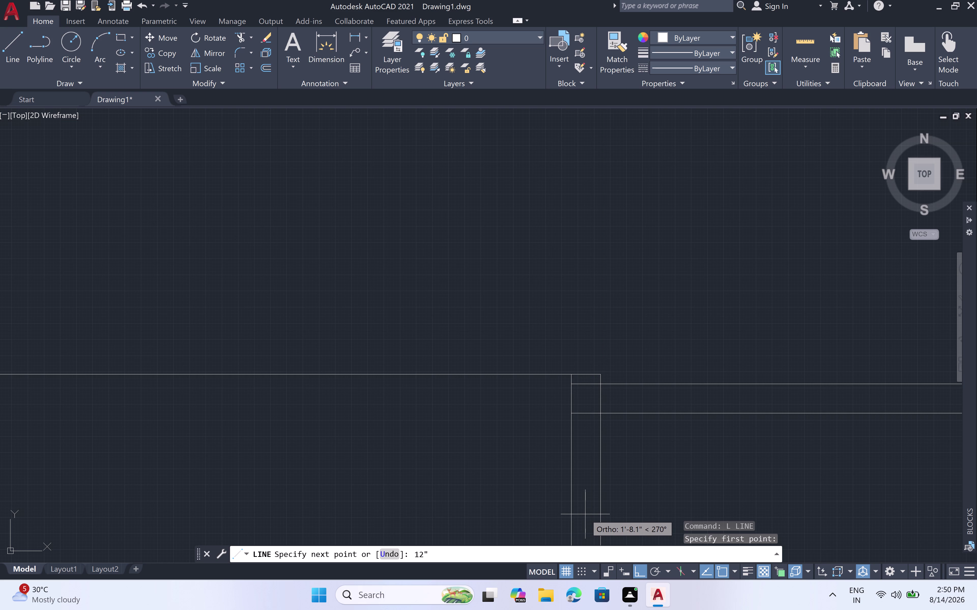
key(space)
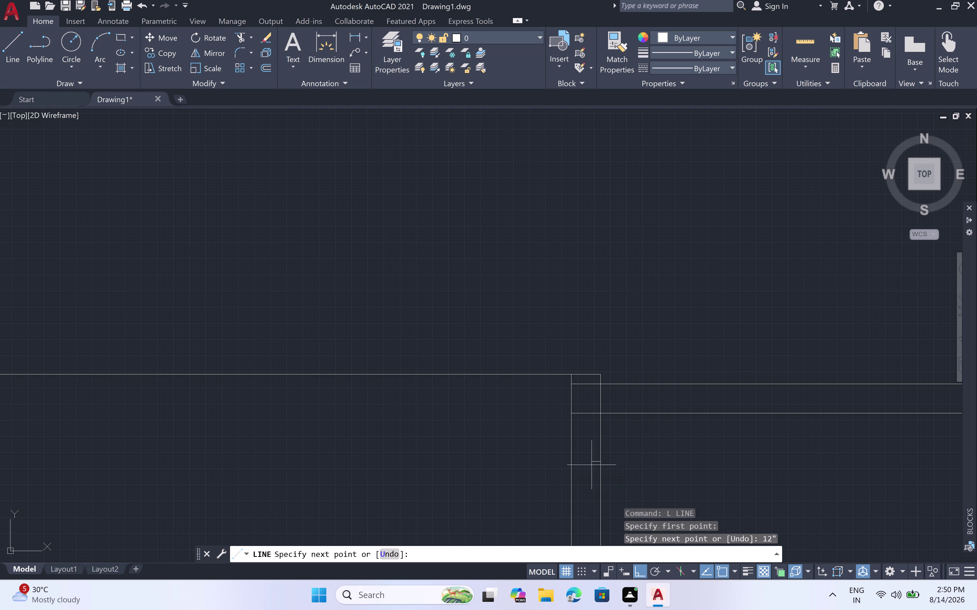